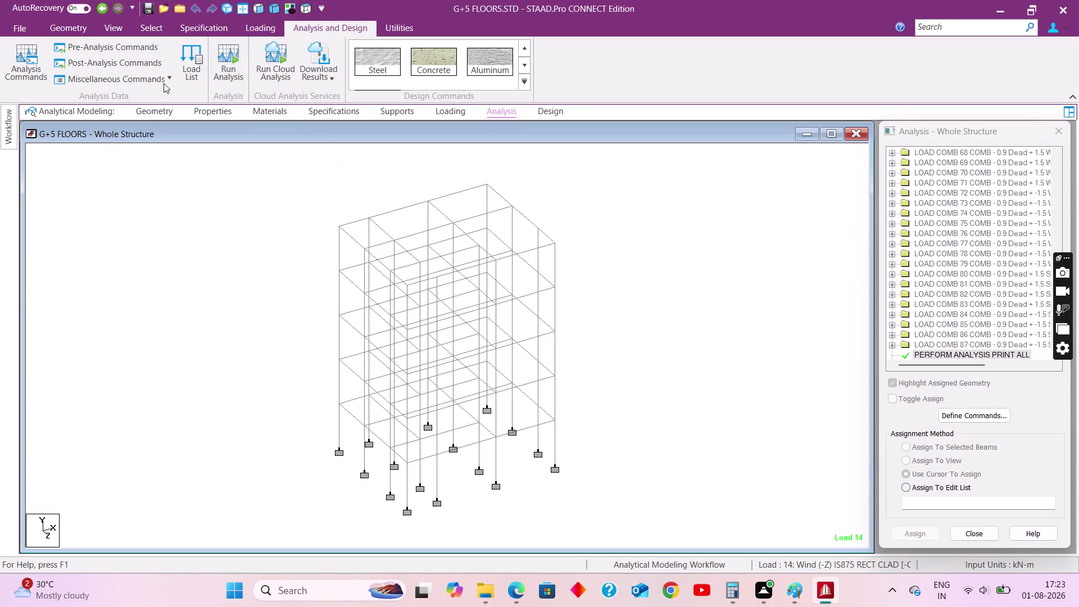
Switch to Post Processing, accept the results load cases, and show support reactions.
click(12, 133)
click(77, 272)
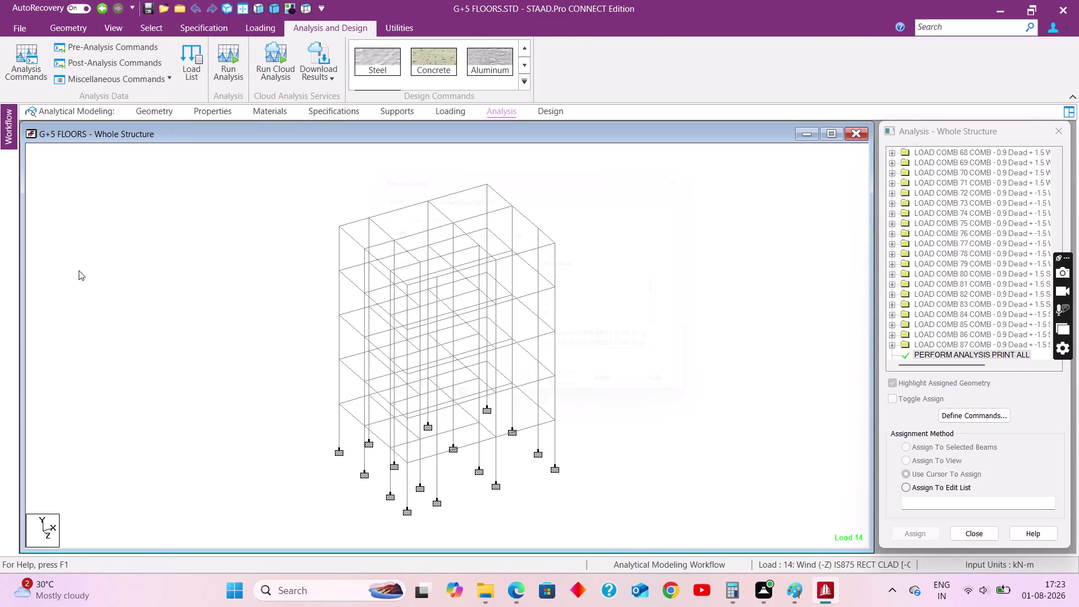
click(619, 400)
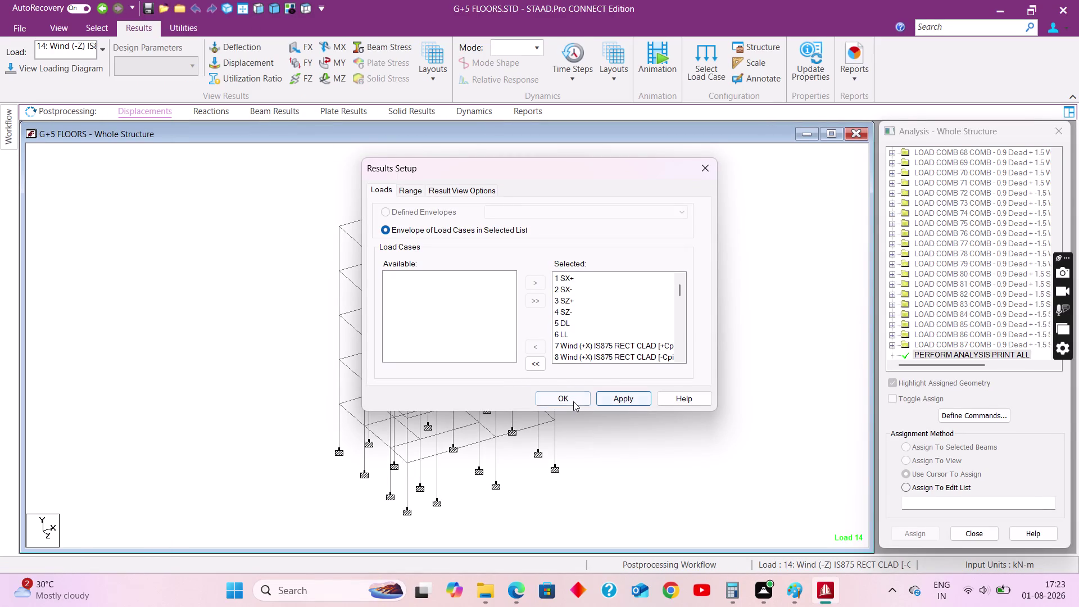
click(571, 401)
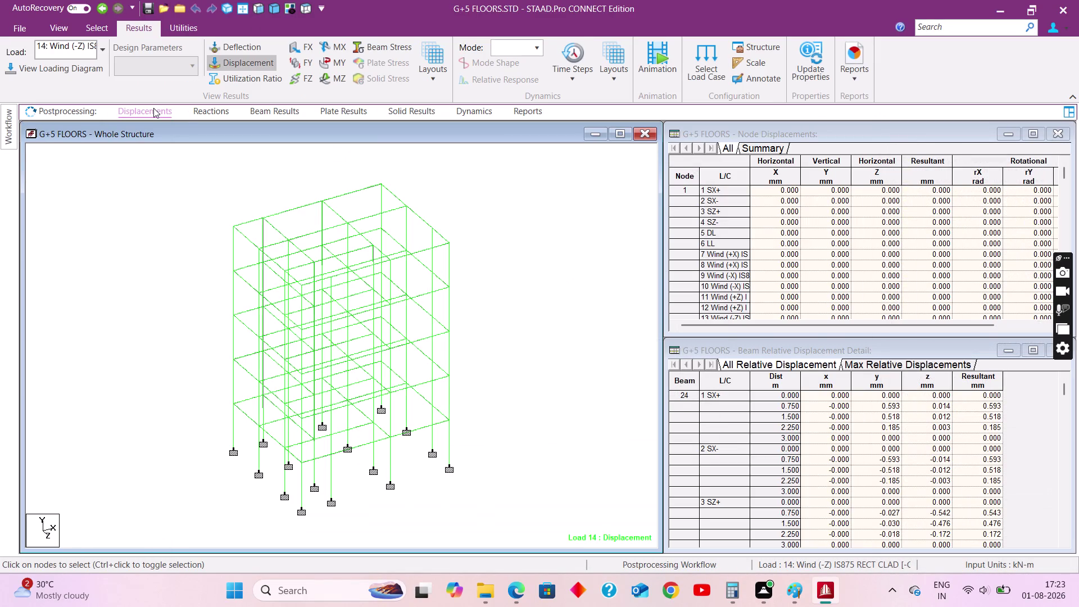
click(154, 108)
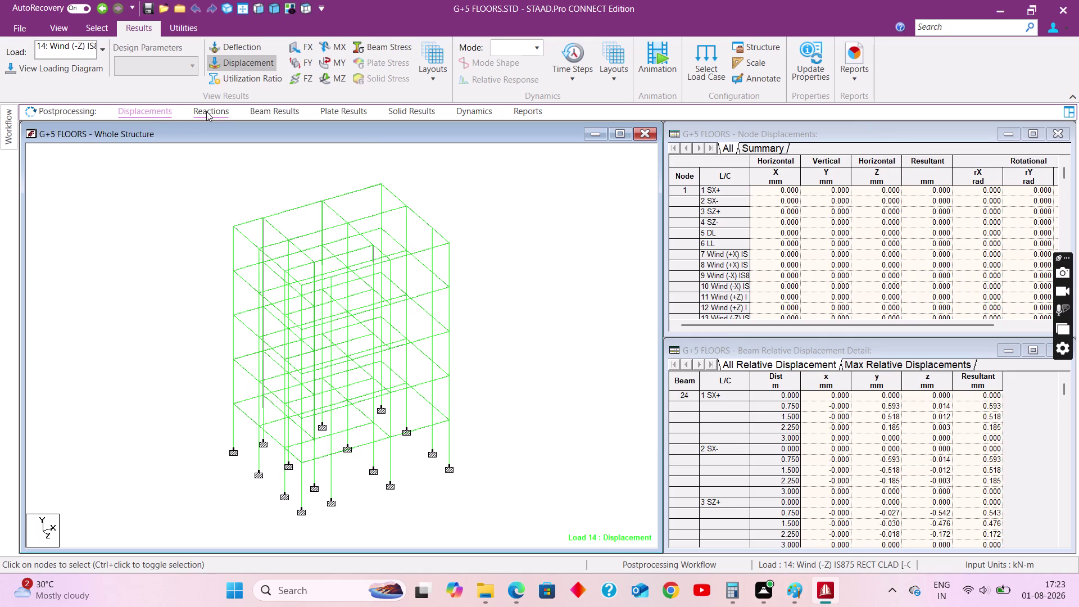
click(206, 112)
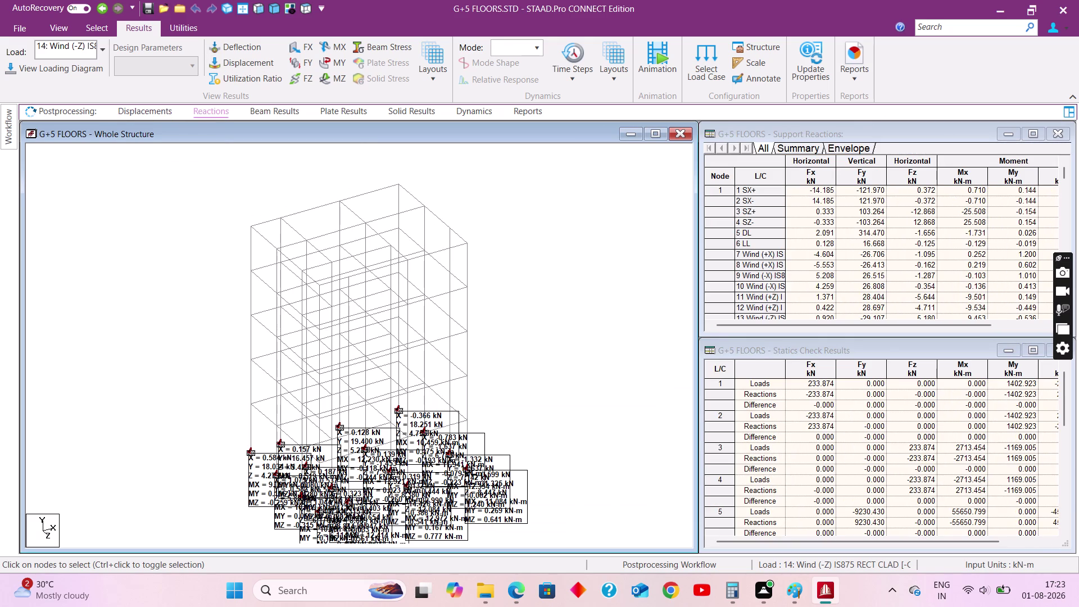
Scroll the Support Reactions table, then switch to the Beam Results page.
scroll(down, 3)
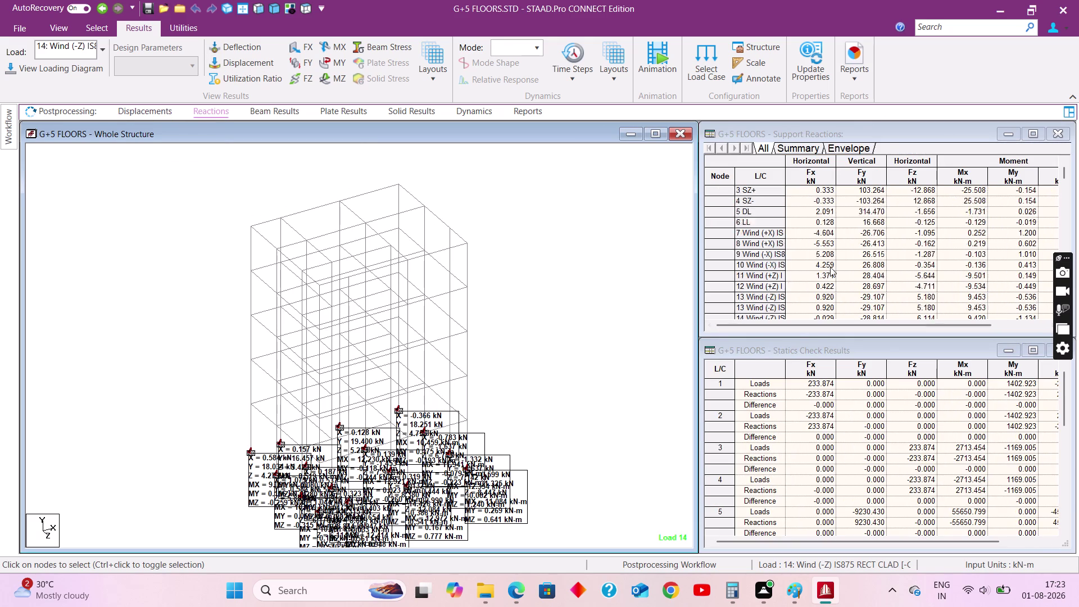
scroll(down, 3)
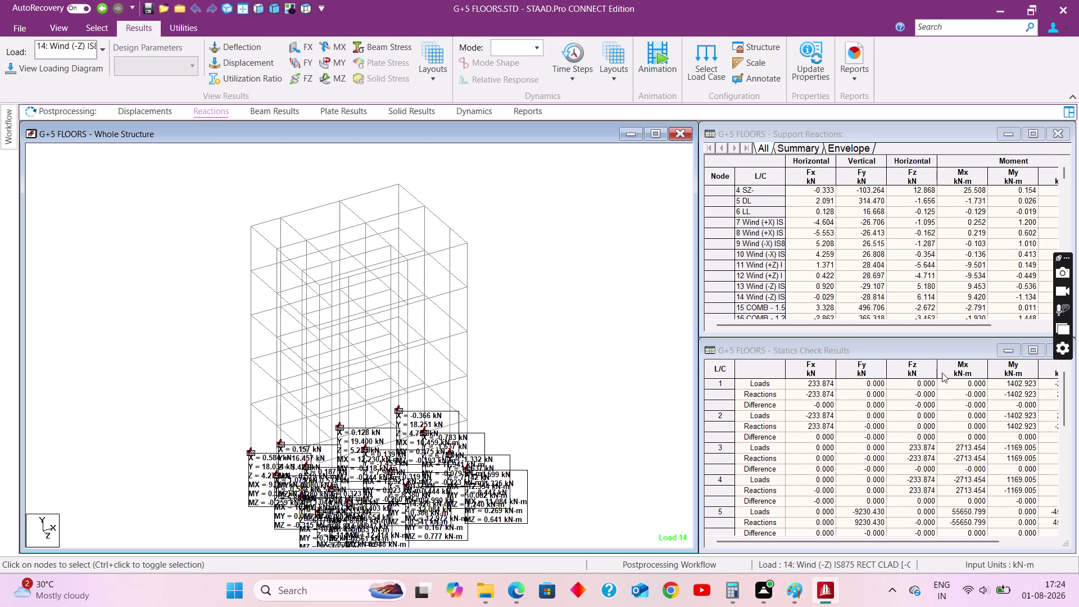
drag(963, 539, 1032, 543)
click(272, 116)
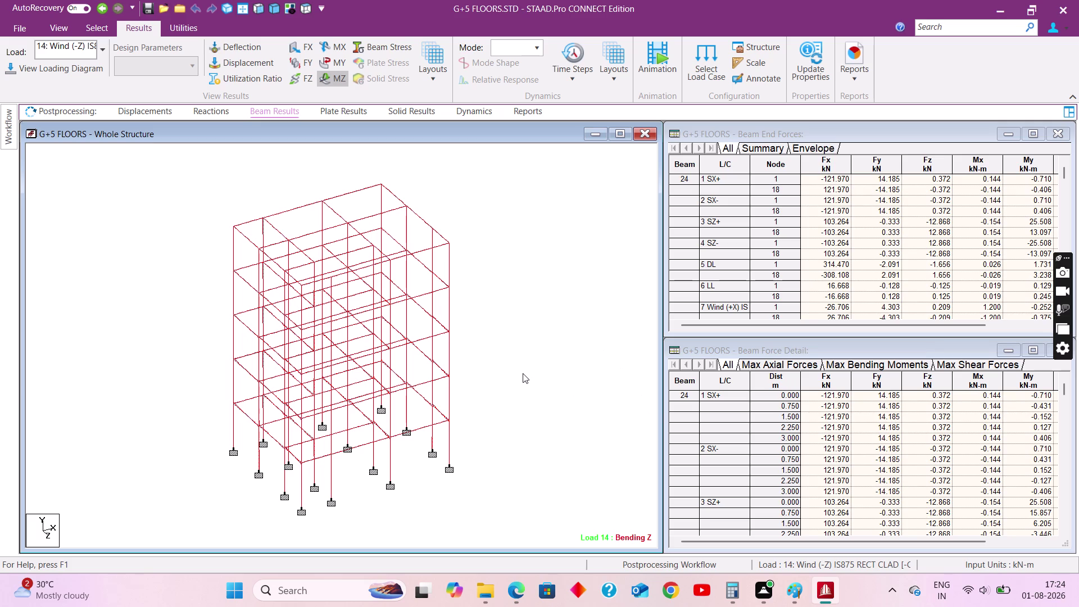
Review maximum bending, shear and axial force tables, then open beam 197's details.
click(782, 367)
click(861, 364)
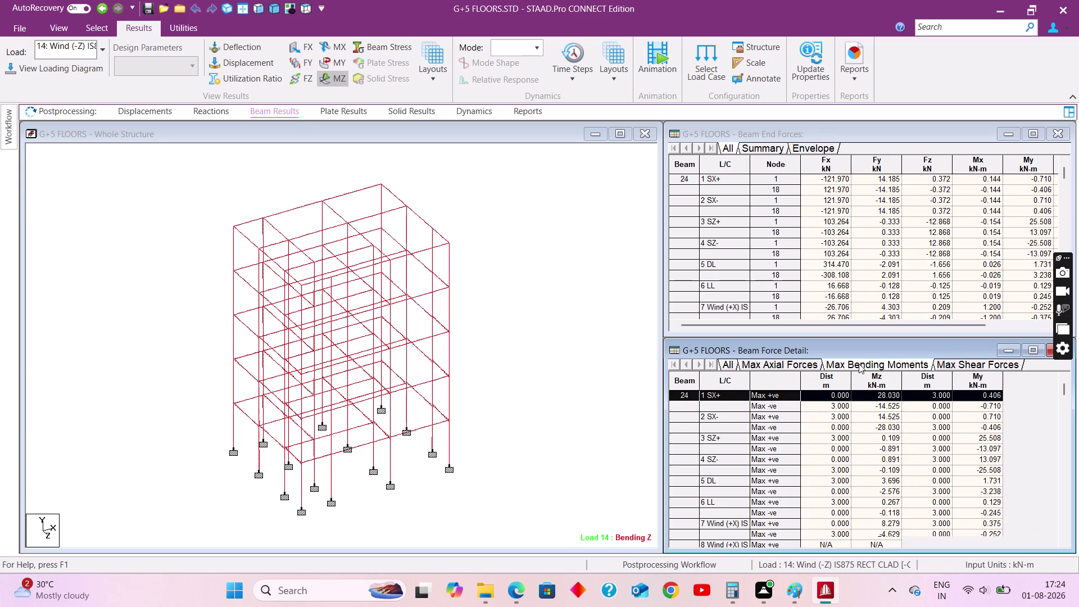
click(966, 362)
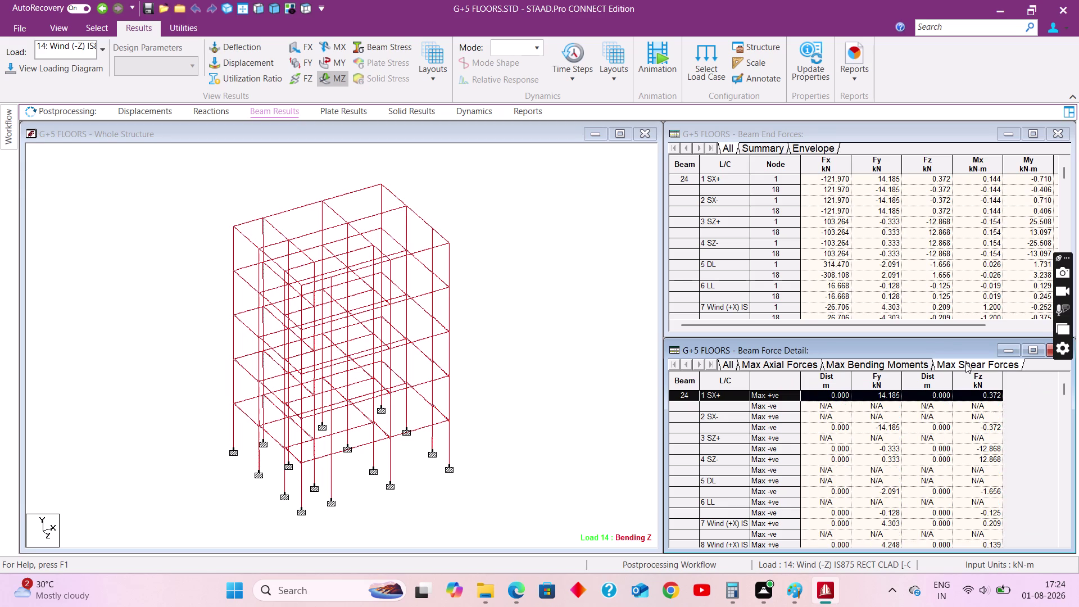
click(871, 368)
click(807, 363)
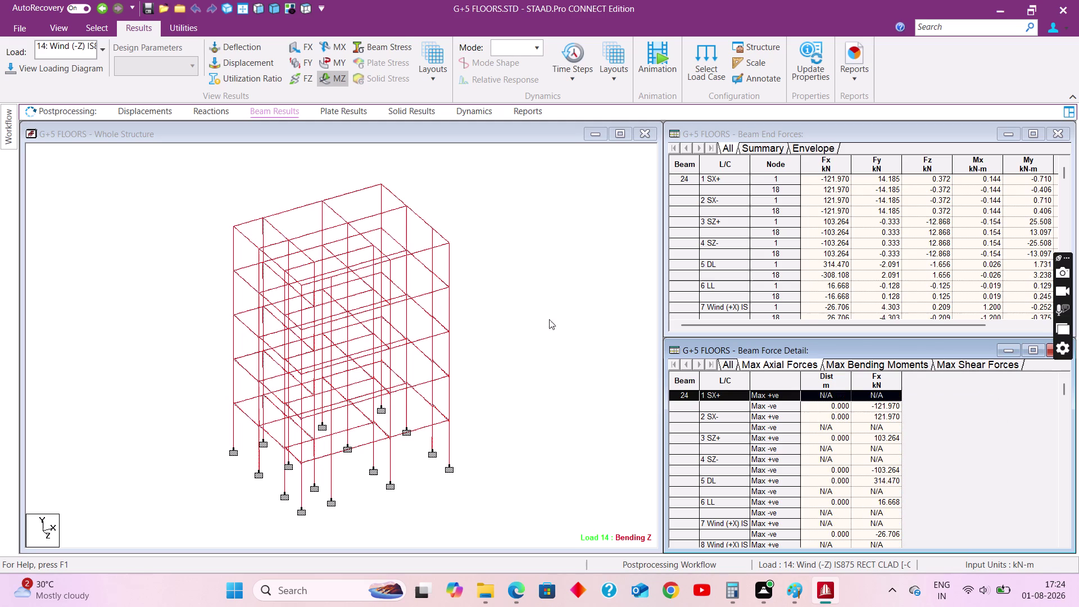
click(434, 178)
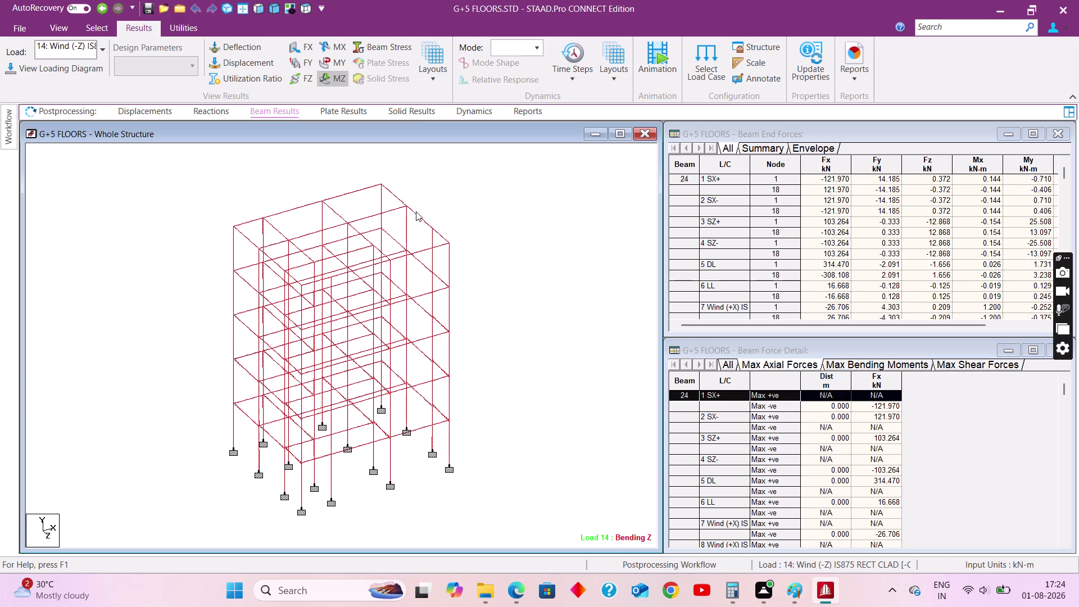
double_click(415, 214)
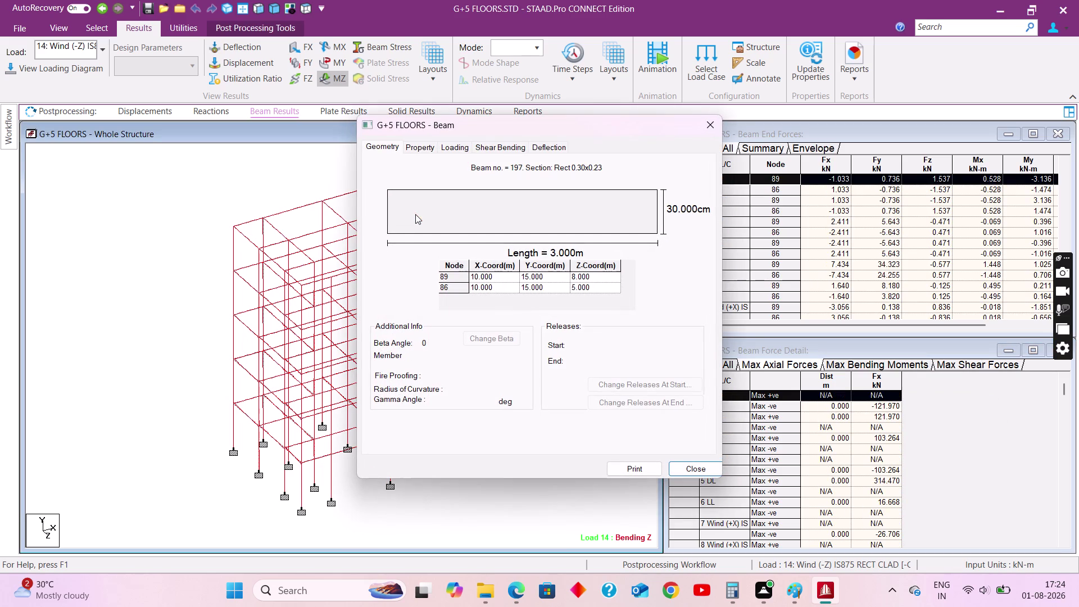
Check beam 197's properties, loads, and bending for 5 DL, 6 LL and 8 Wind (+X).
click(422, 150)
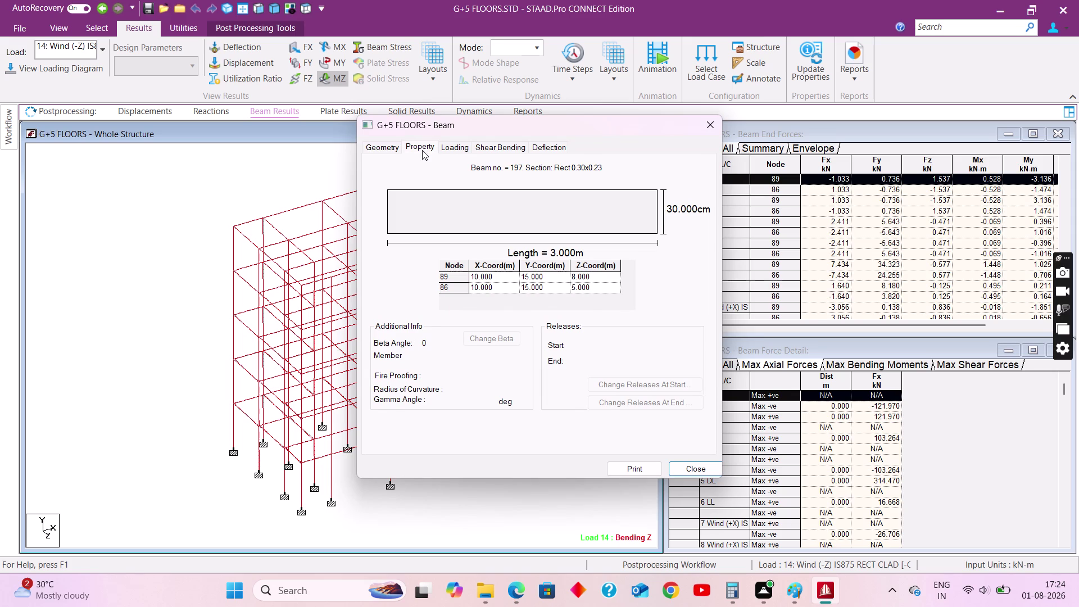
click(453, 145)
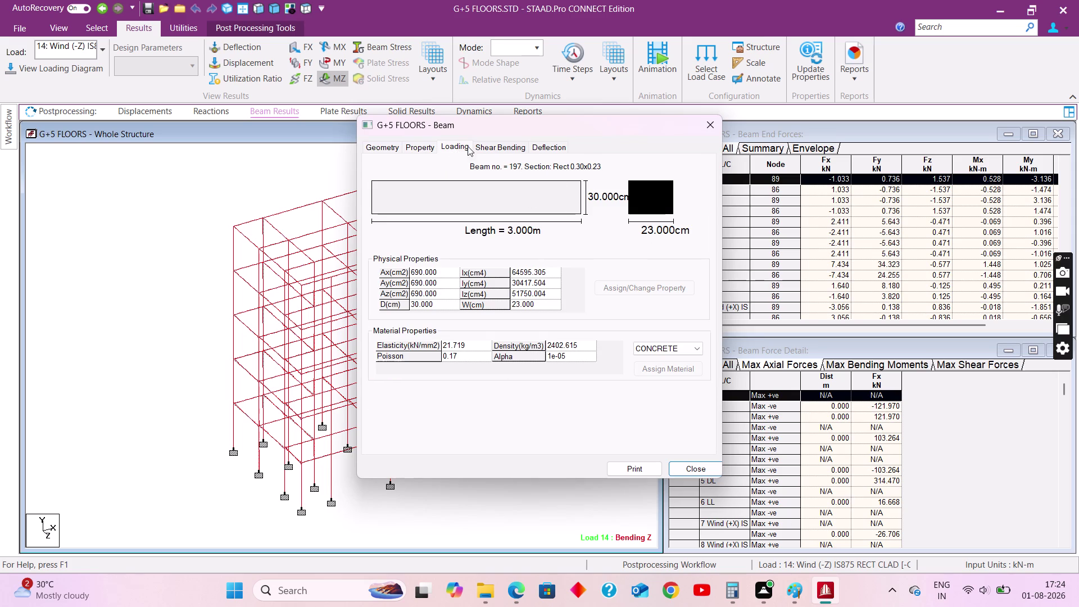
click(514, 151)
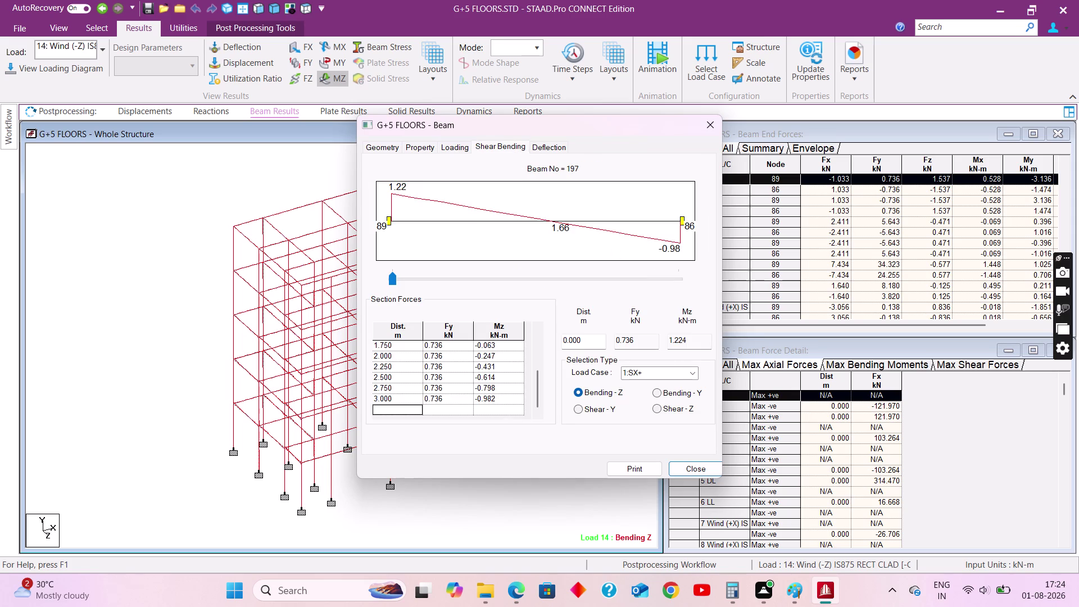
click(652, 371)
click(692, 376)
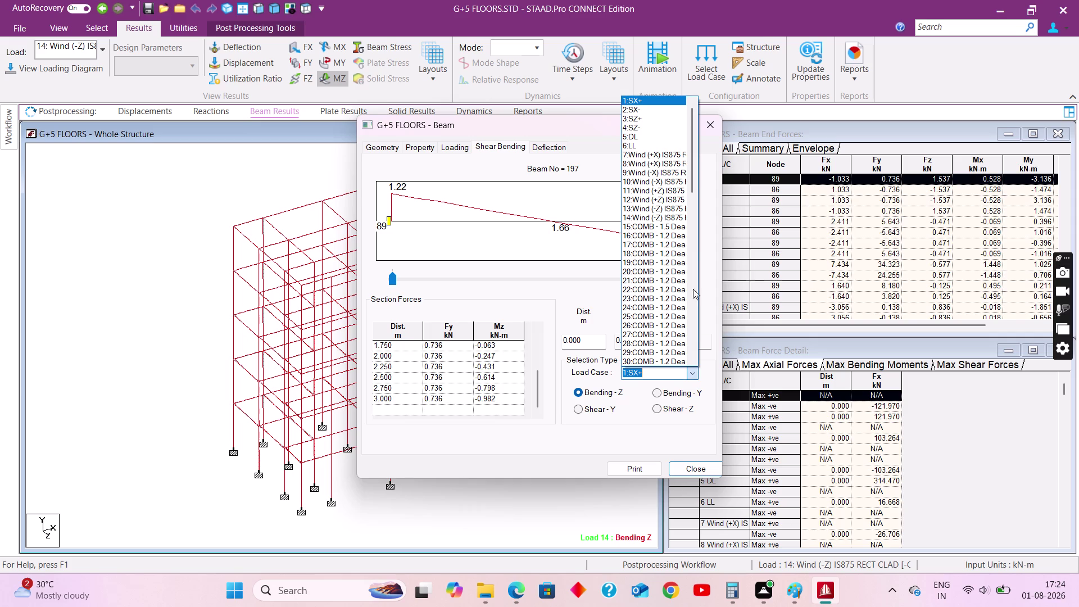
click(626, 134)
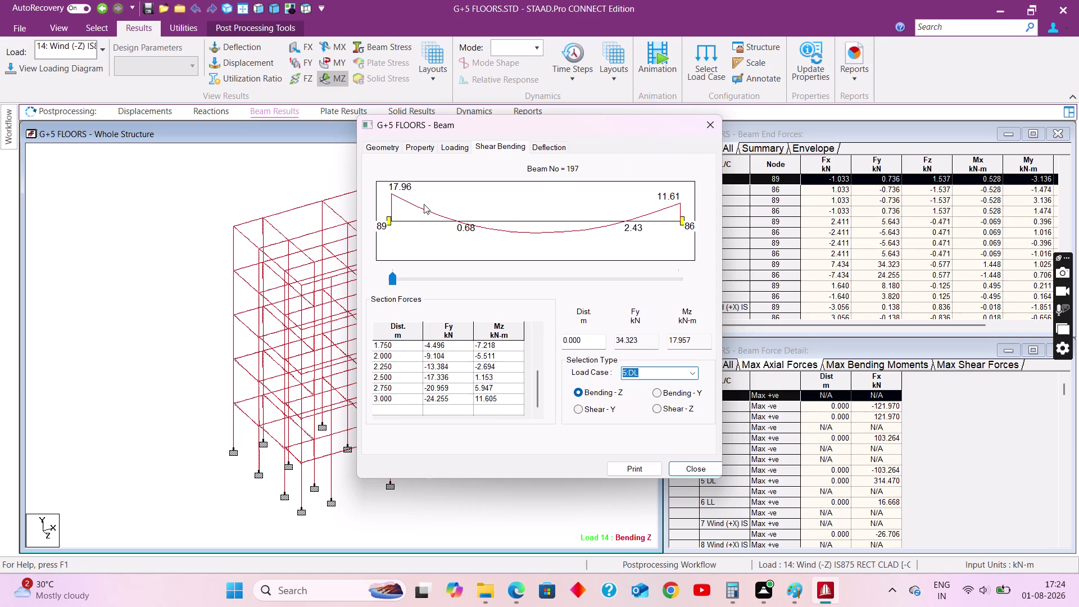
click(691, 369)
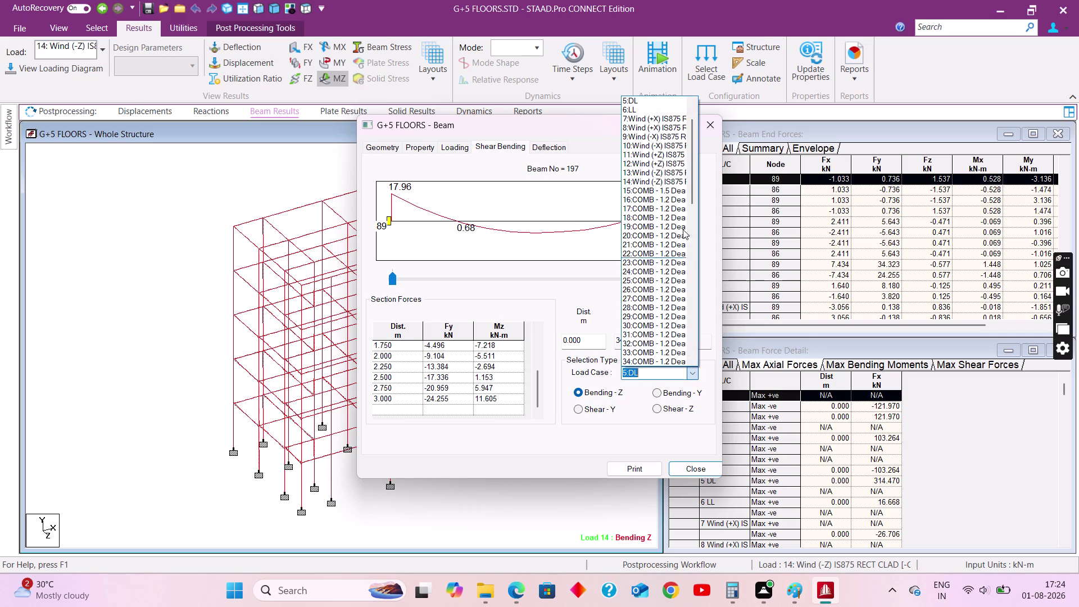
click(642, 113)
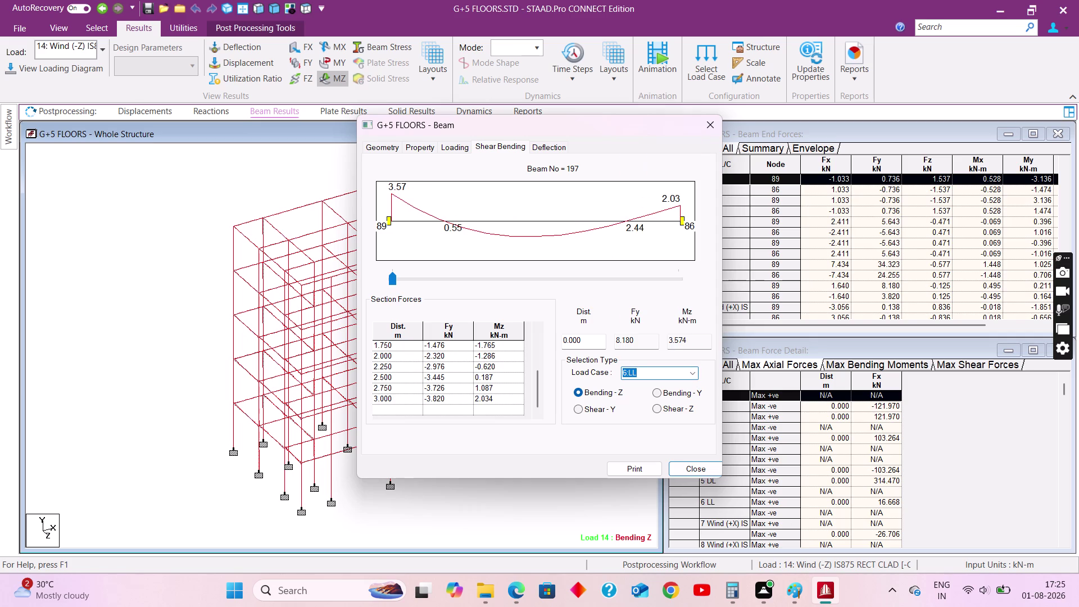
click(696, 373)
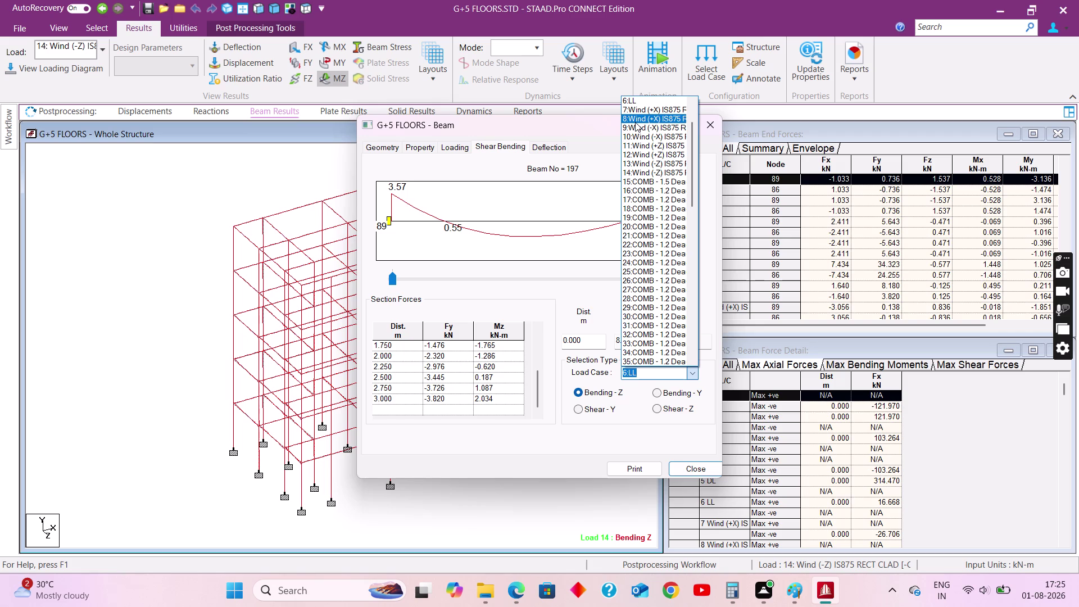
click(635, 122)
View beam 197's deflection under 5 DL, recheck its other tabs, and close the details.
click(540, 145)
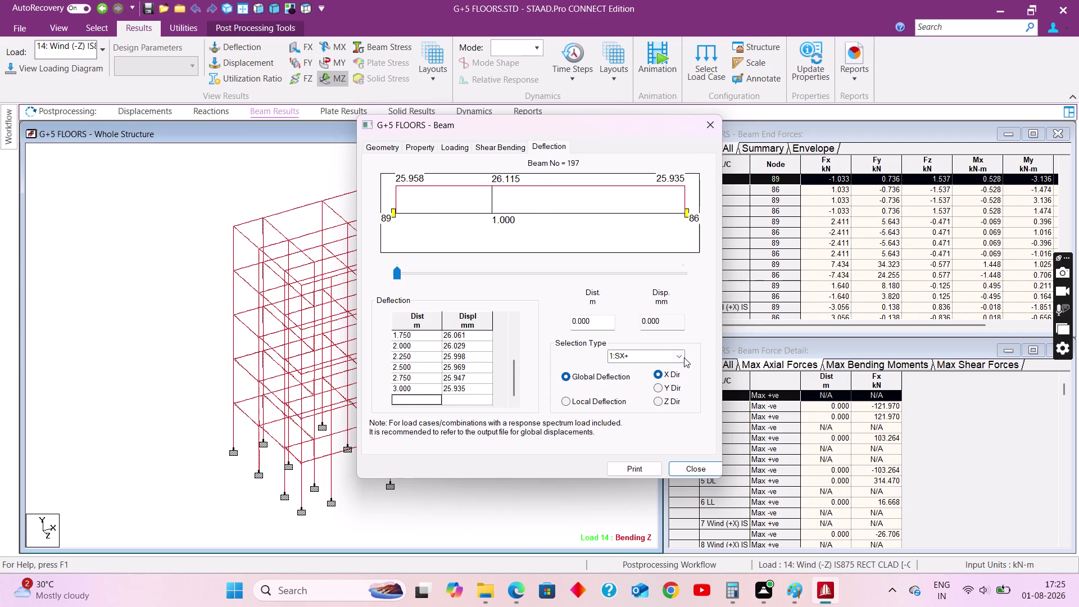
click(683, 357)
click(640, 116)
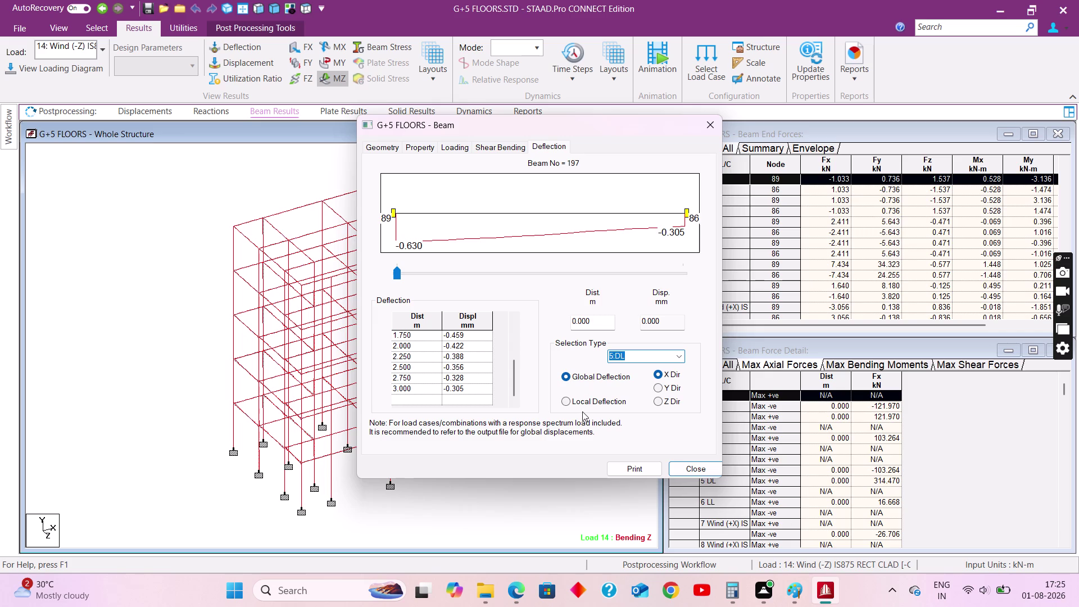
click(498, 149)
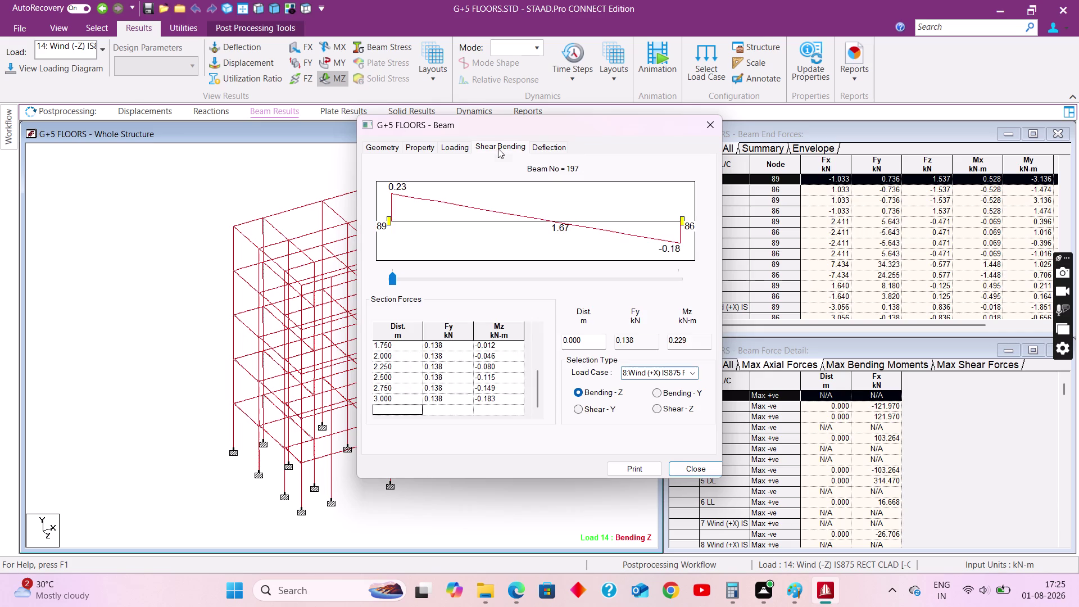
click(454, 149)
click(412, 148)
click(380, 150)
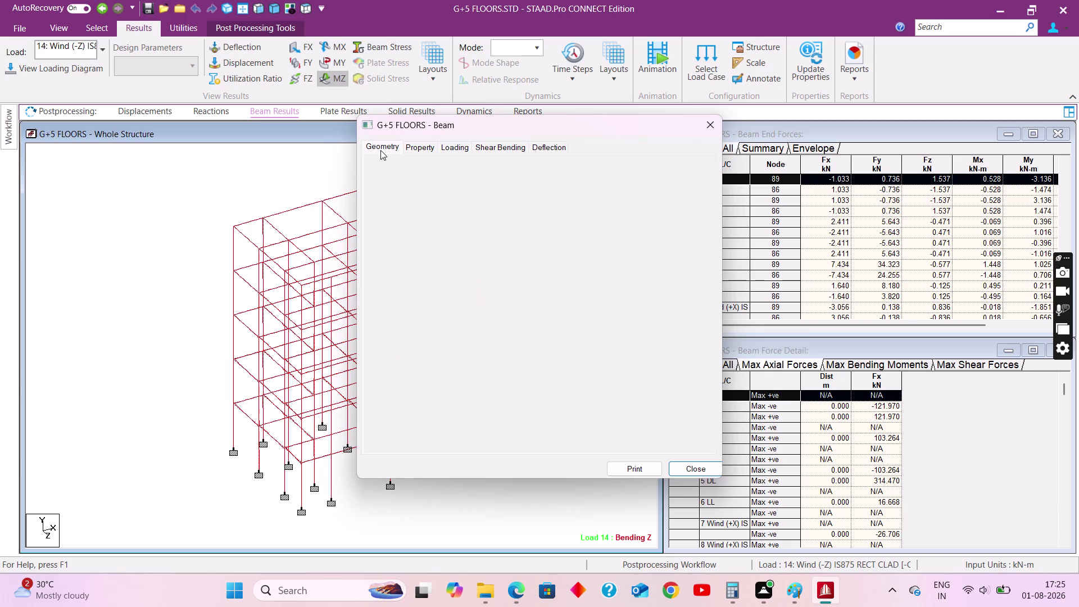
click(422, 151)
click(462, 152)
click(487, 150)
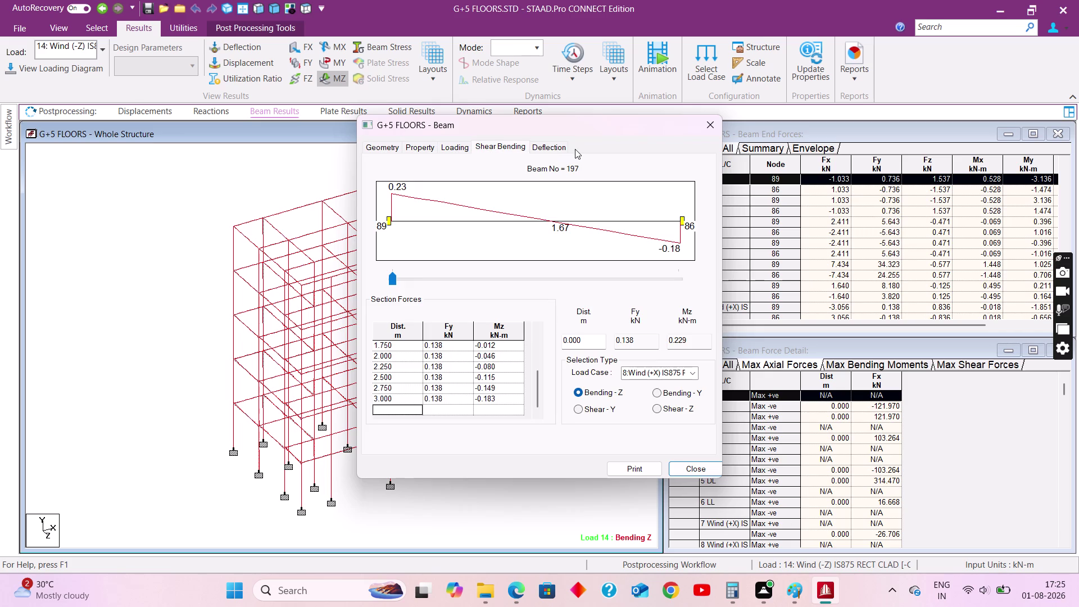
click(699, 126)
double_click(448, 270)
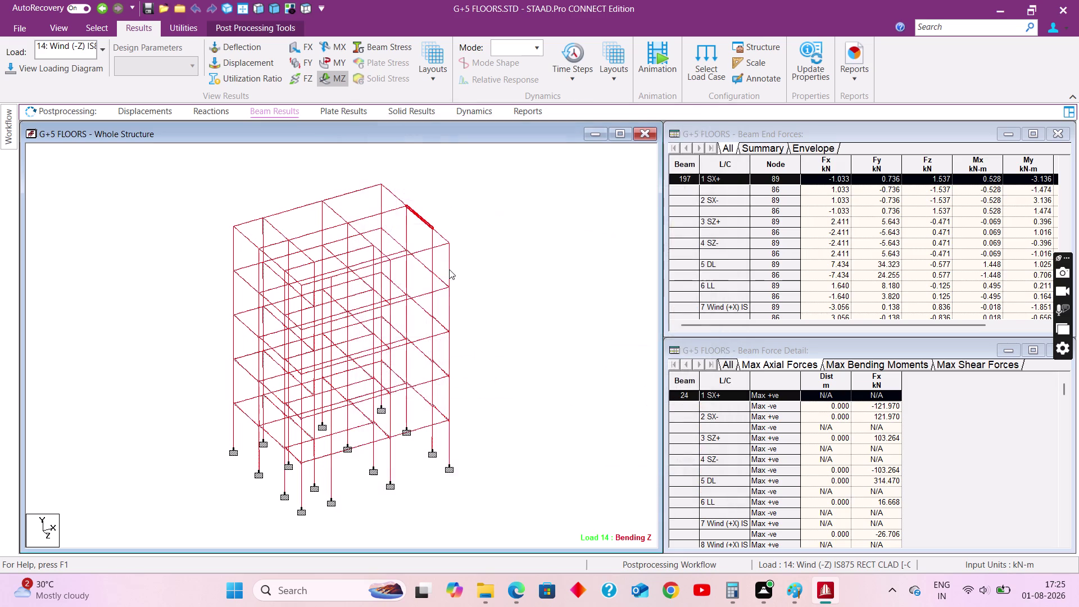
Review member 179's bending and deflection results, close its details, and bring up the workflows.
click(451, 147)
click(496, 150)
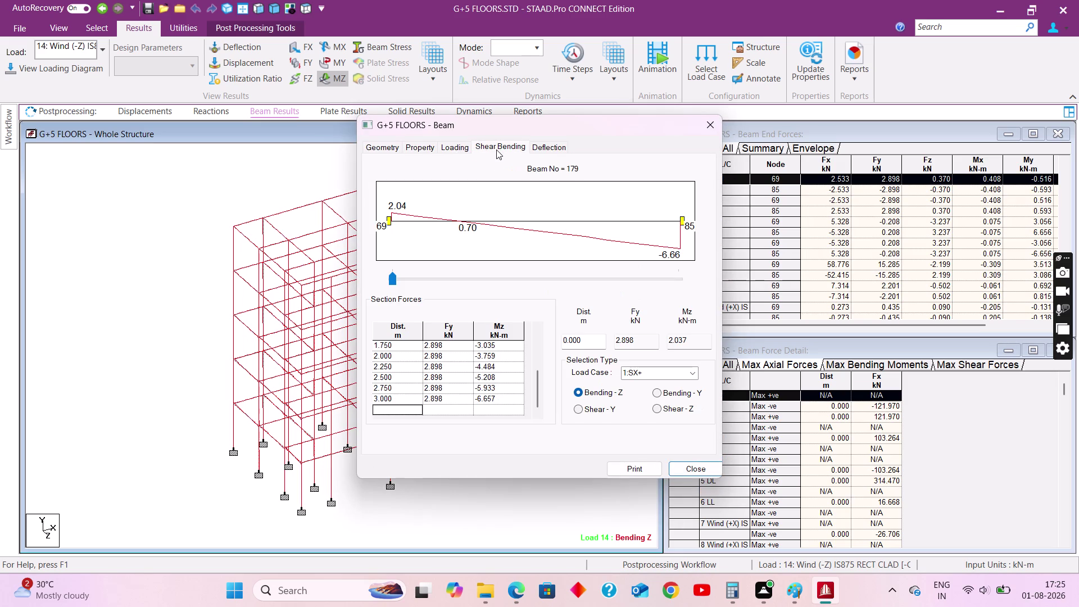
click(547, 148)
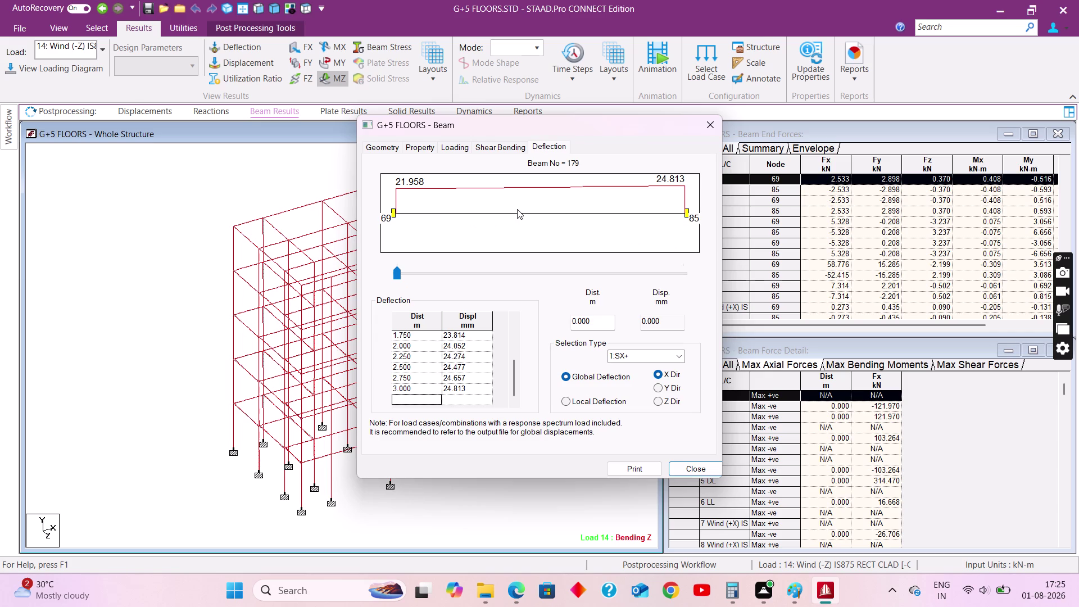
click(706, 129)
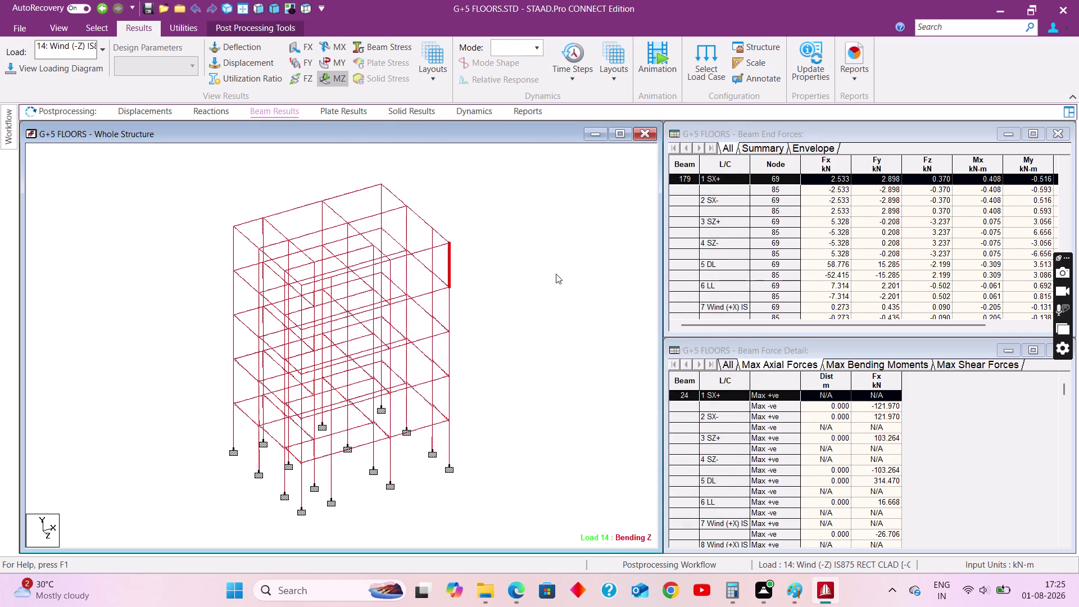
click(556, 273)
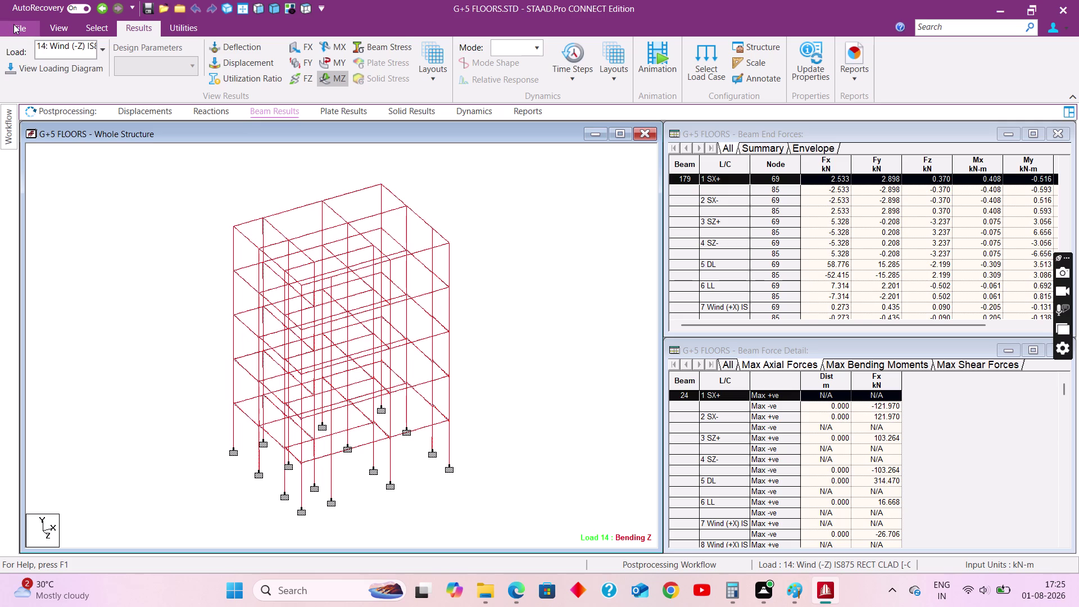
click(8, 130)
On the Analysis and Design page, set concrete design to the IS456 code.
click(50, 141)
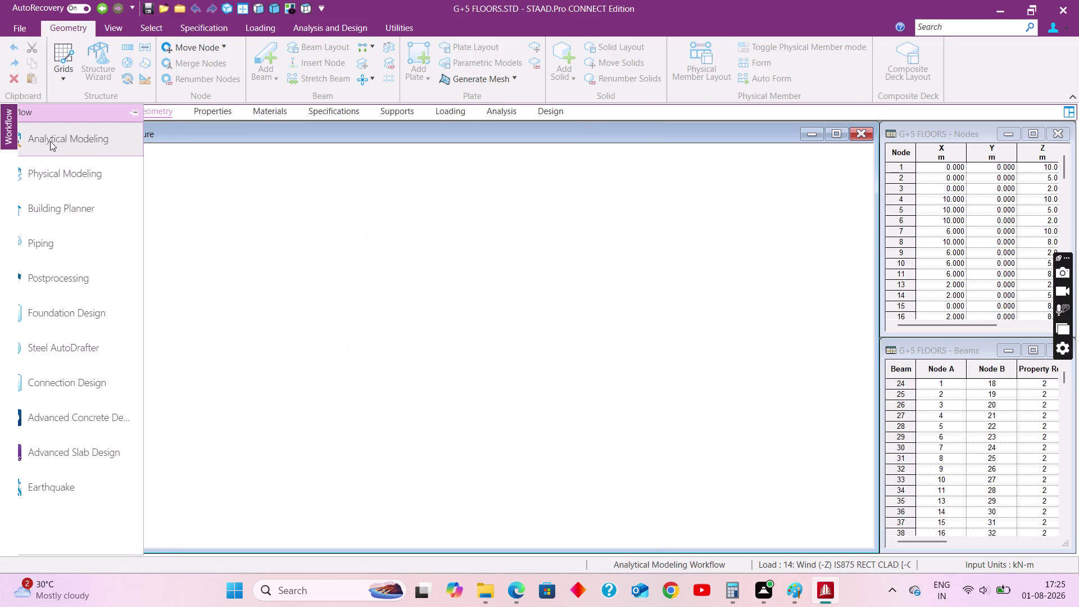
click(536, 110)
click(550, 112)
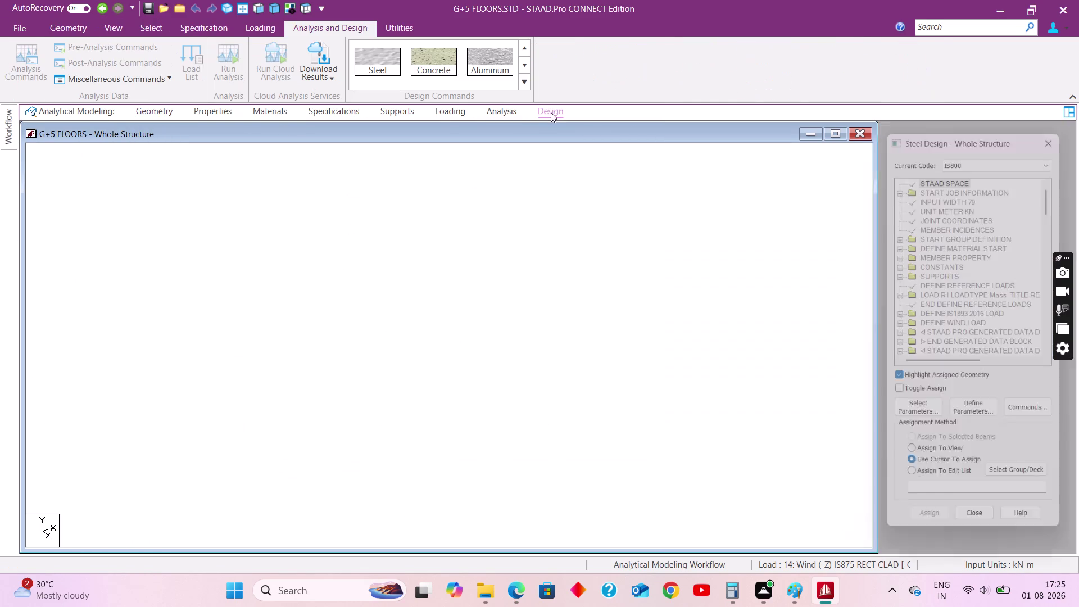
click(440, 67)
click(1014, 154)
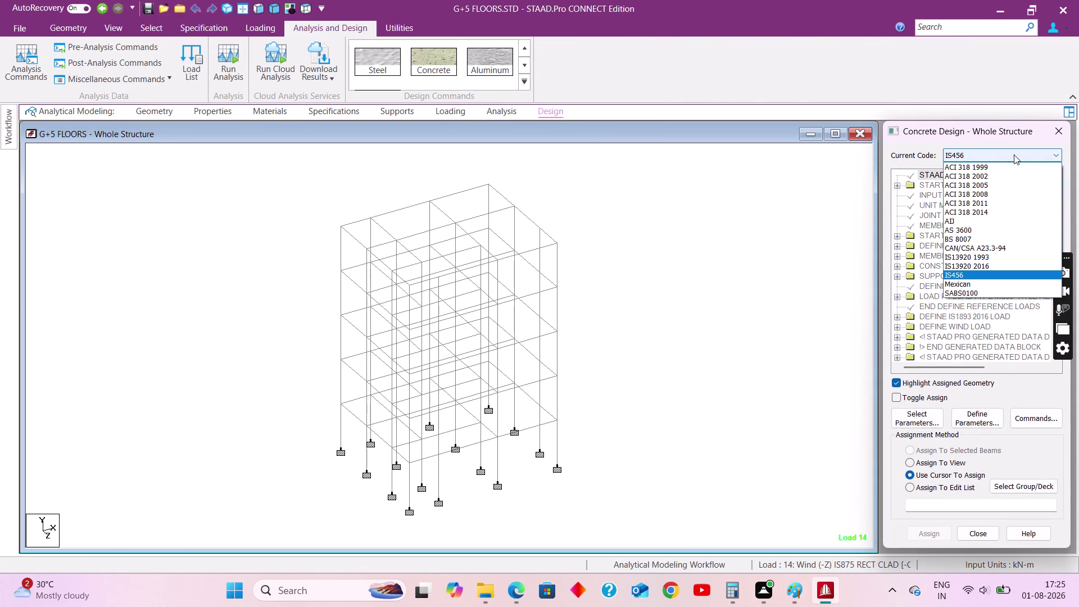
click(974, 273)
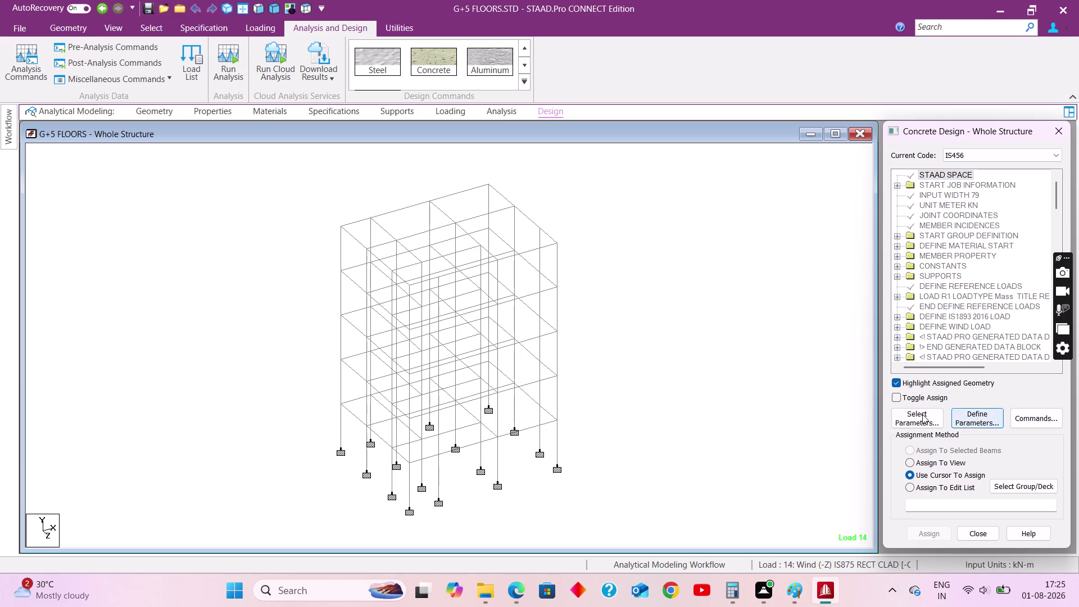
click(918, 414)
Add the Clear, Fc, Fymain and Fysec design parameters to the selection.
click(878, 367)
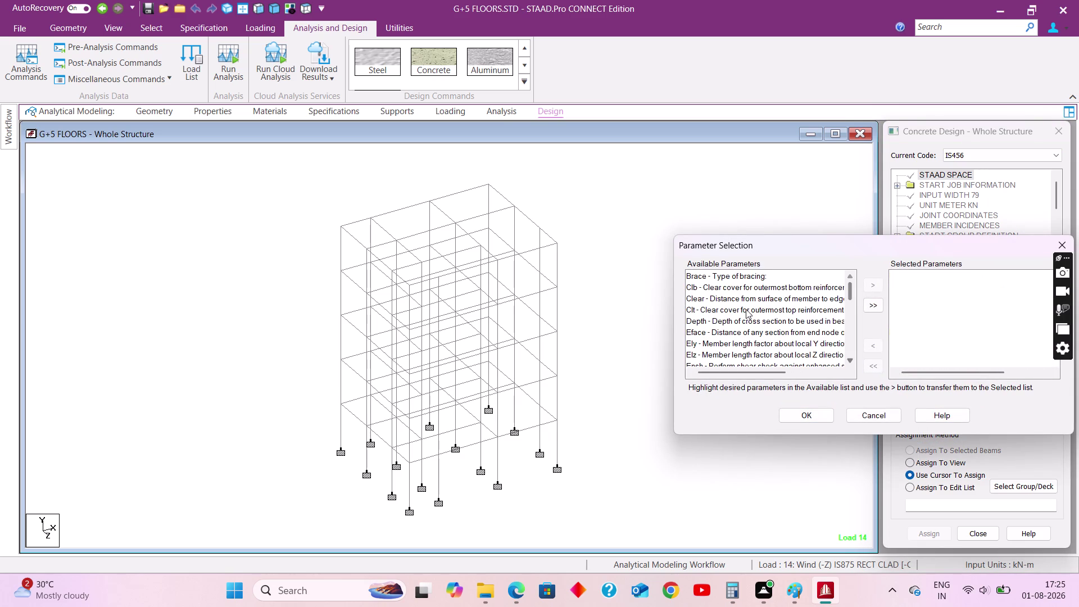
click(718, 295)
click(878, 284)
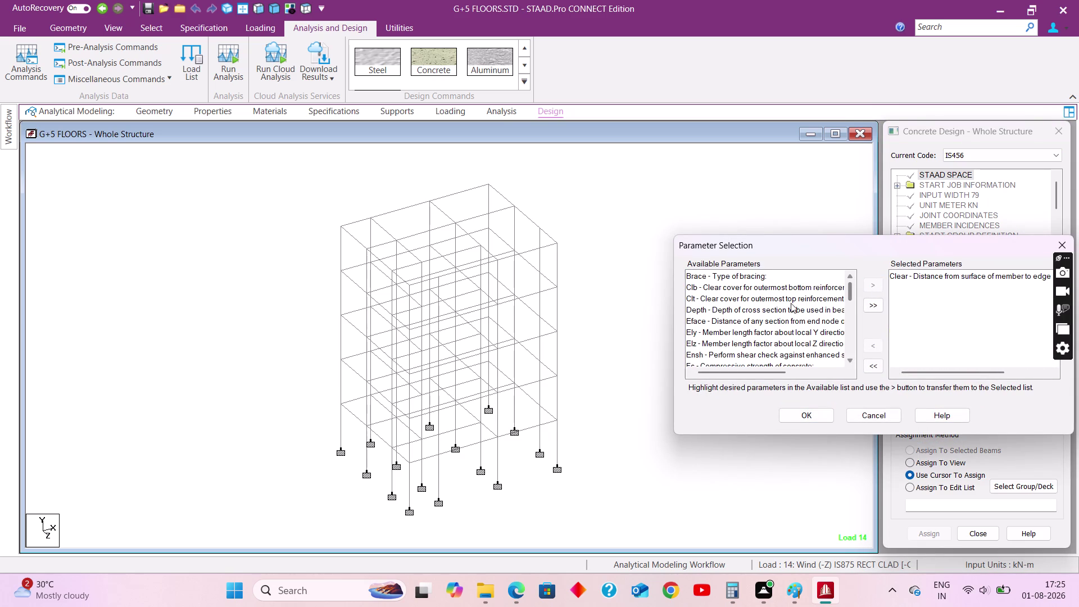
scroll(down, 3)
scroll(down, 3)
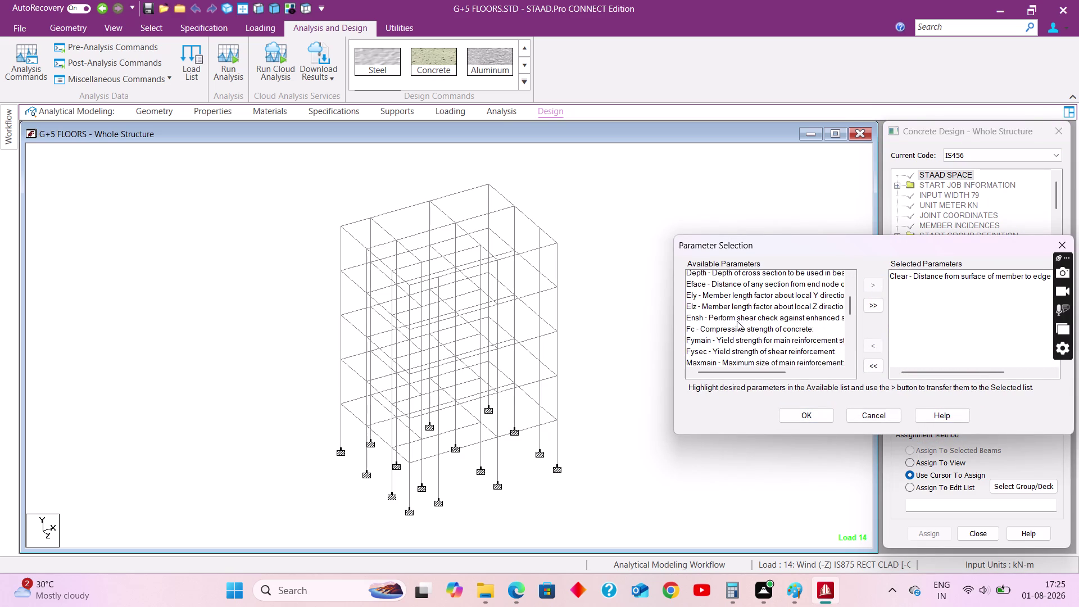
click(726, 300)
click(878, 285)
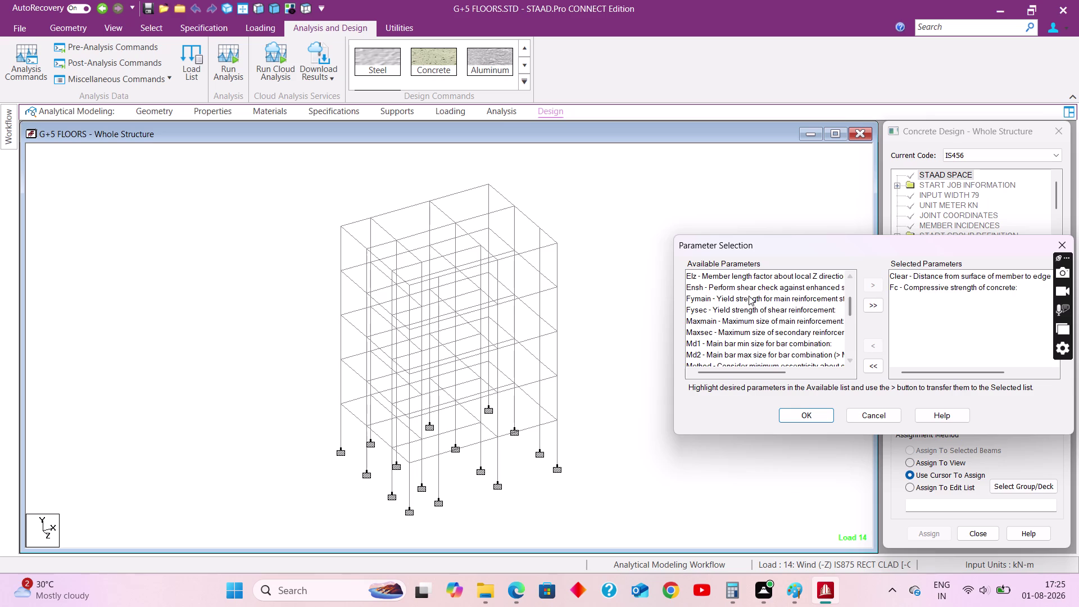
click(748, 296)
click(873, 277)
click(728, 297)
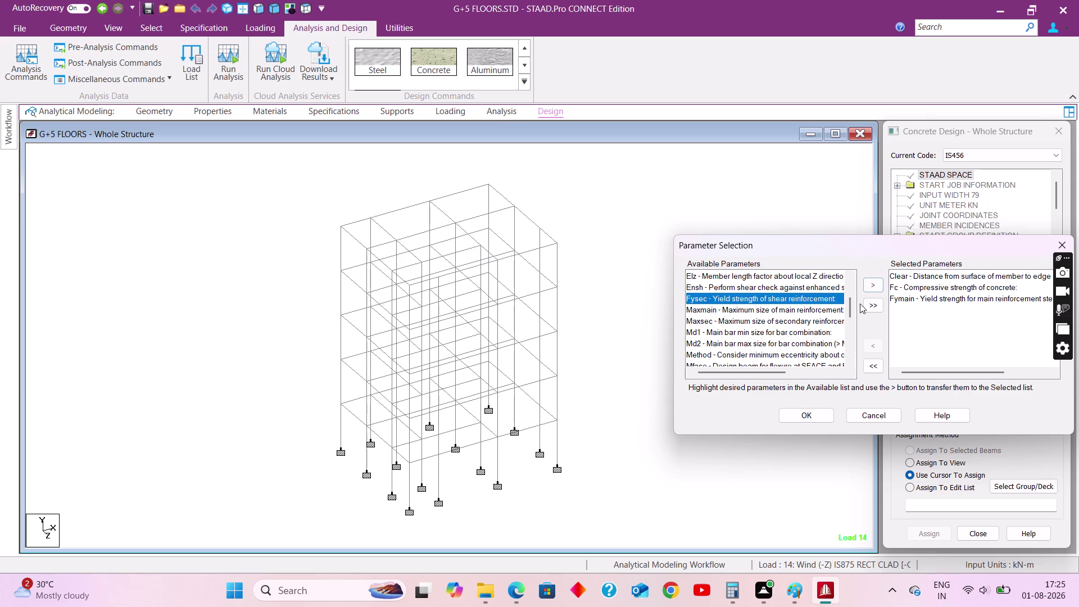
click(871, 286)
Add Maxmain, Maxsec, Minmain, Minsec, Ratio and Track, then accept the selection.
click(762, 301)
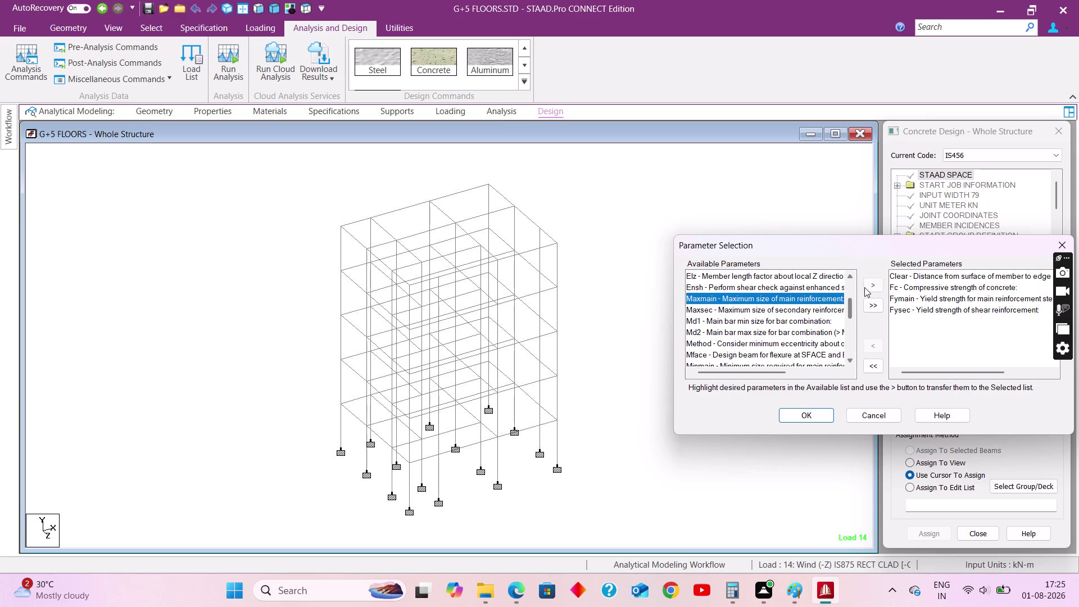
click(867, 284)
click(776, 296)
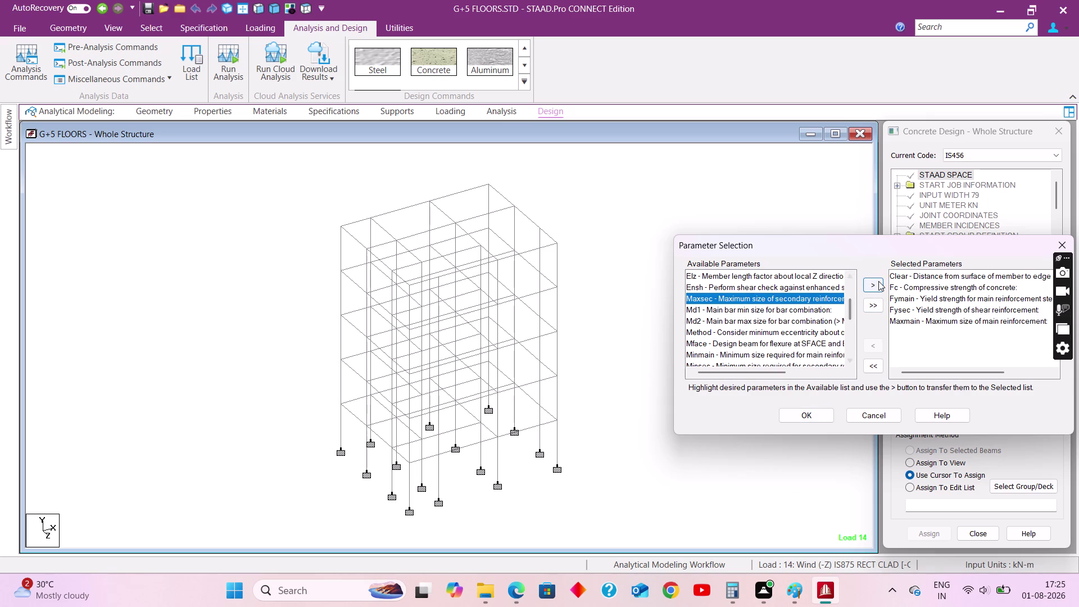
click(878, 281)
click(748, 344)
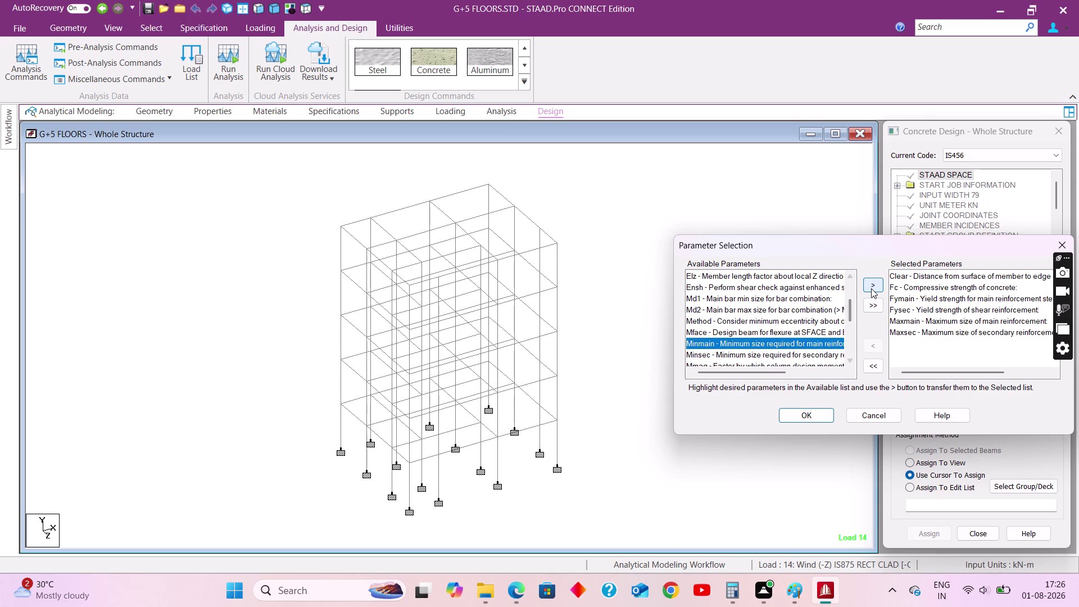
click(871, 288)
click(758, 345)
click(871, 285)
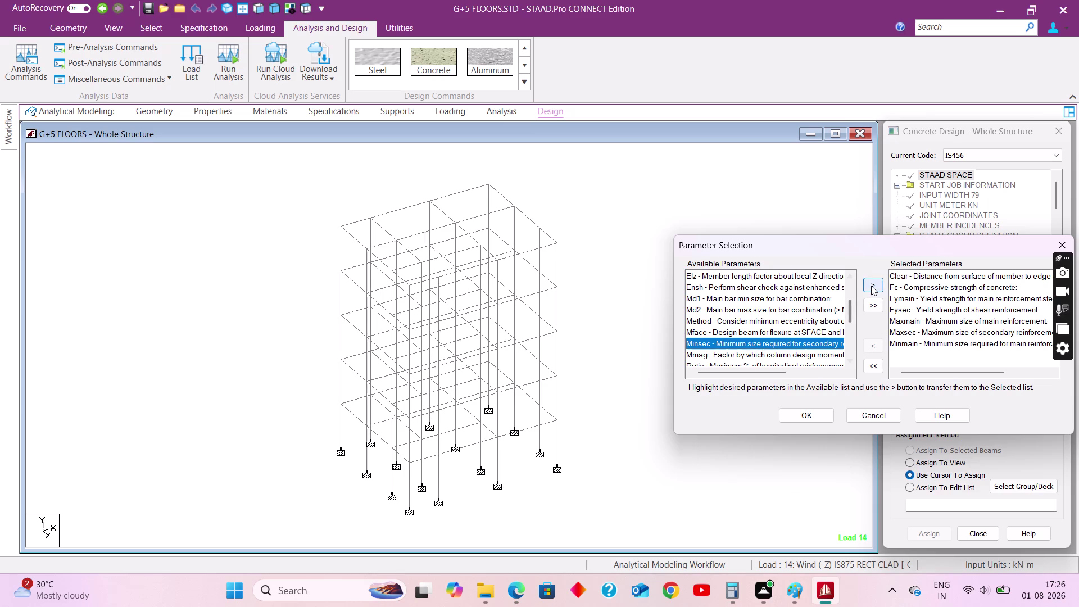
click(762, 355)
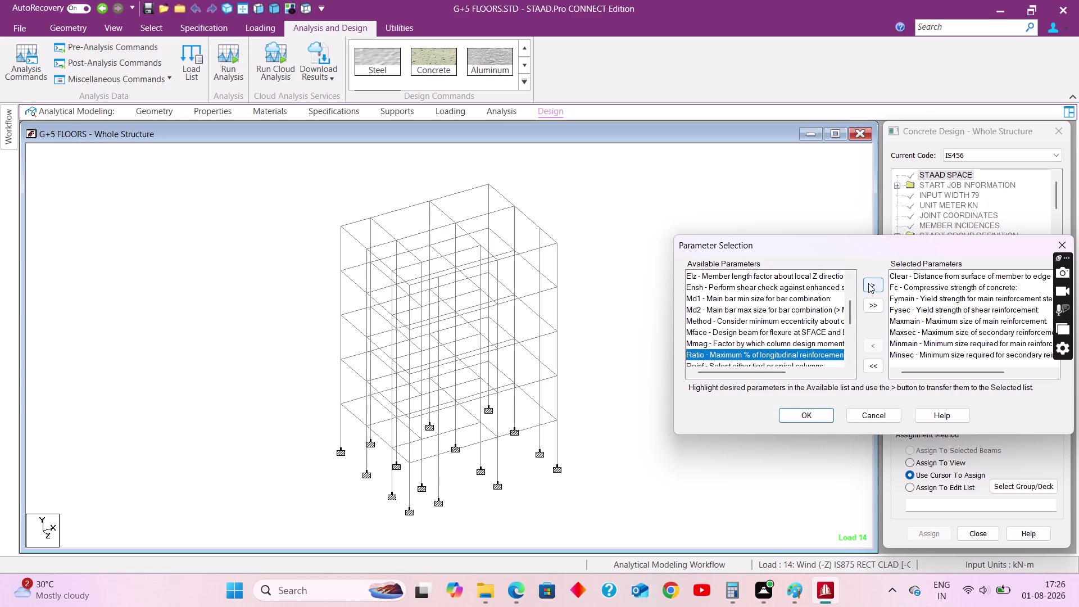
click(868, 283)
scroll(down, 3)
click(744, 352)
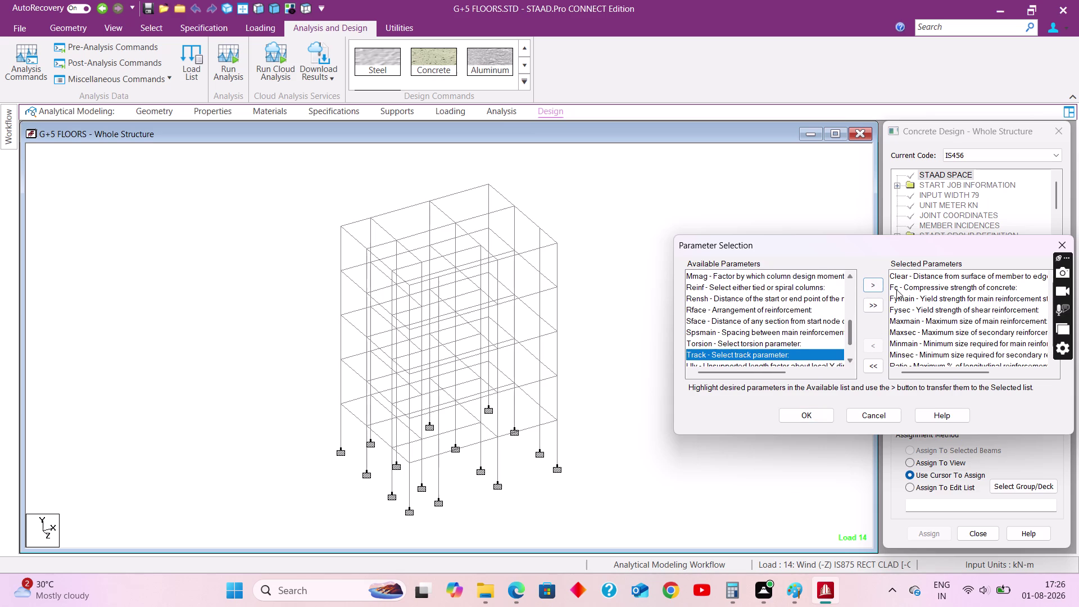
click(876, 286)
click(813, 415)
Add two CLEAR cover commands, 0.025 and 0.04.
click(971, 419)
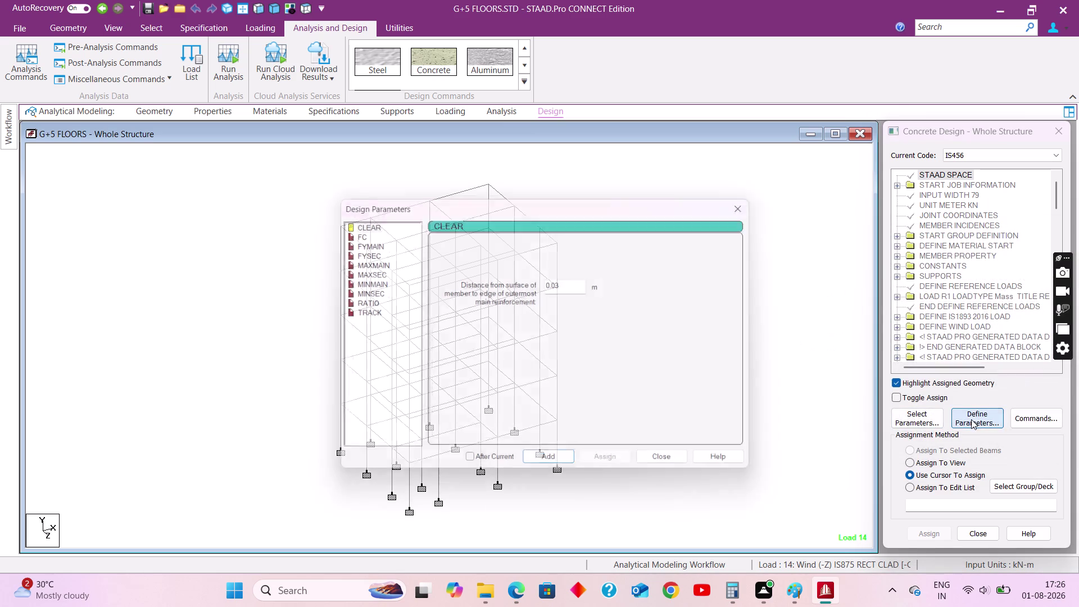
click(359, 224)
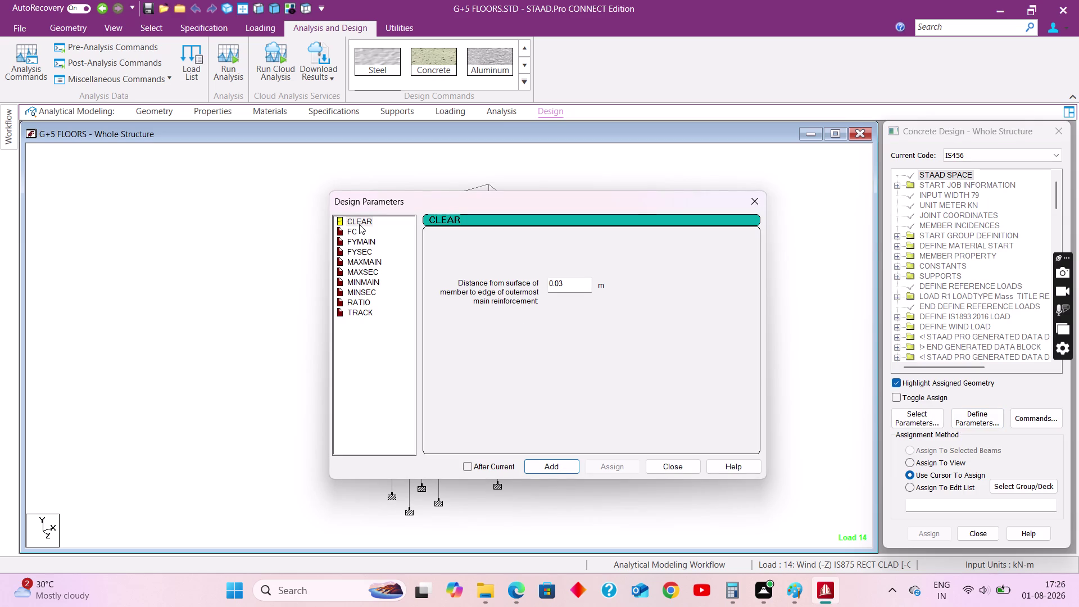
click(574, 286)
key(BackSpace)
text(25)
click(551, 472)
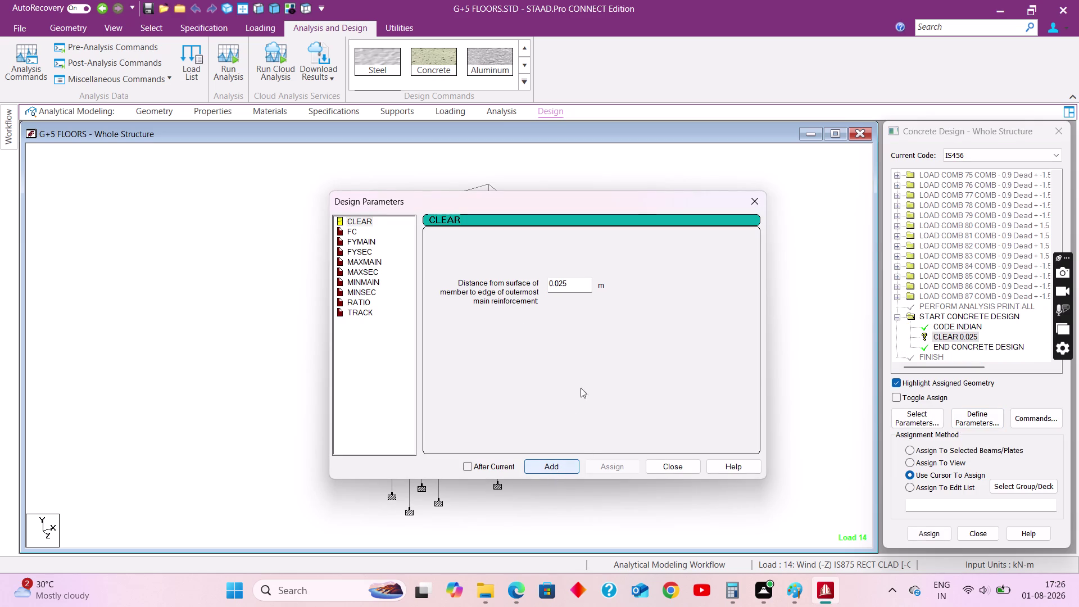
drag(577, 283, 559, 289)
key(4)
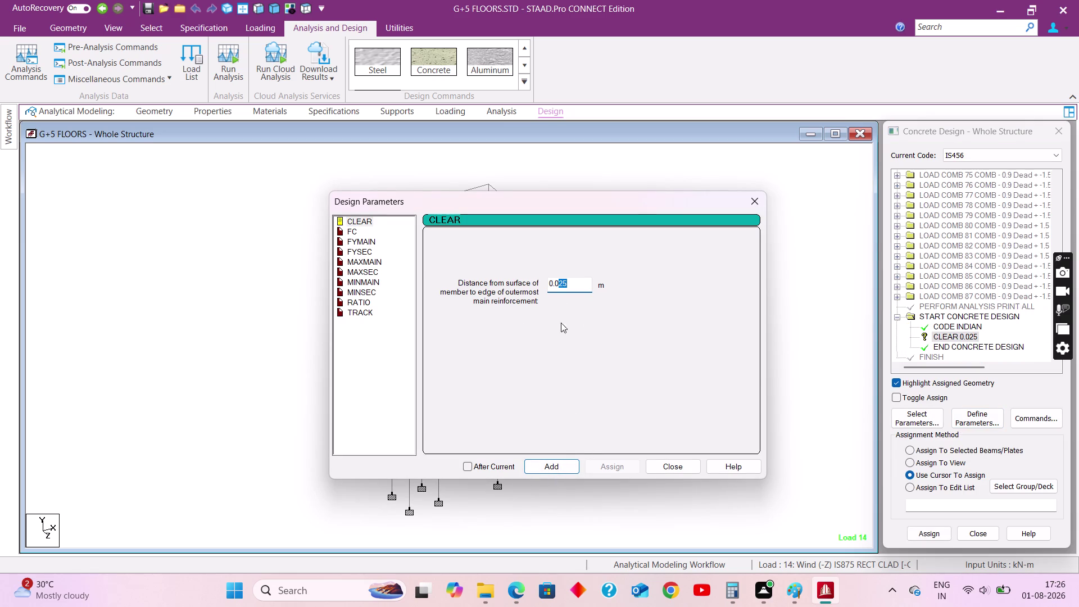
click(562, 463)
Add the FC 25000 concrete strength command.
click(352, 232)
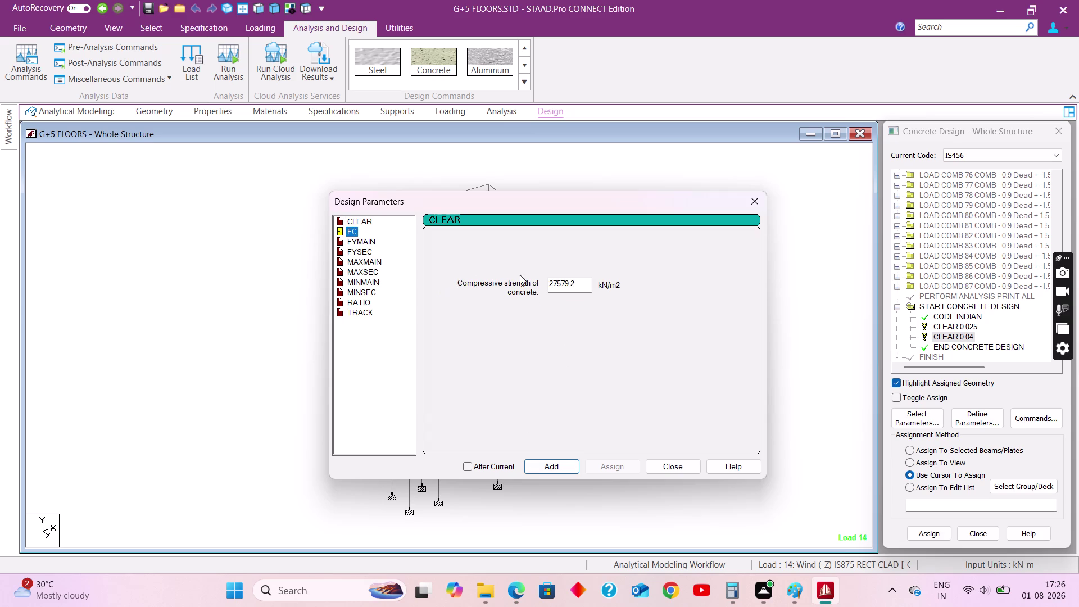
drag(578, 284, 555, 288)
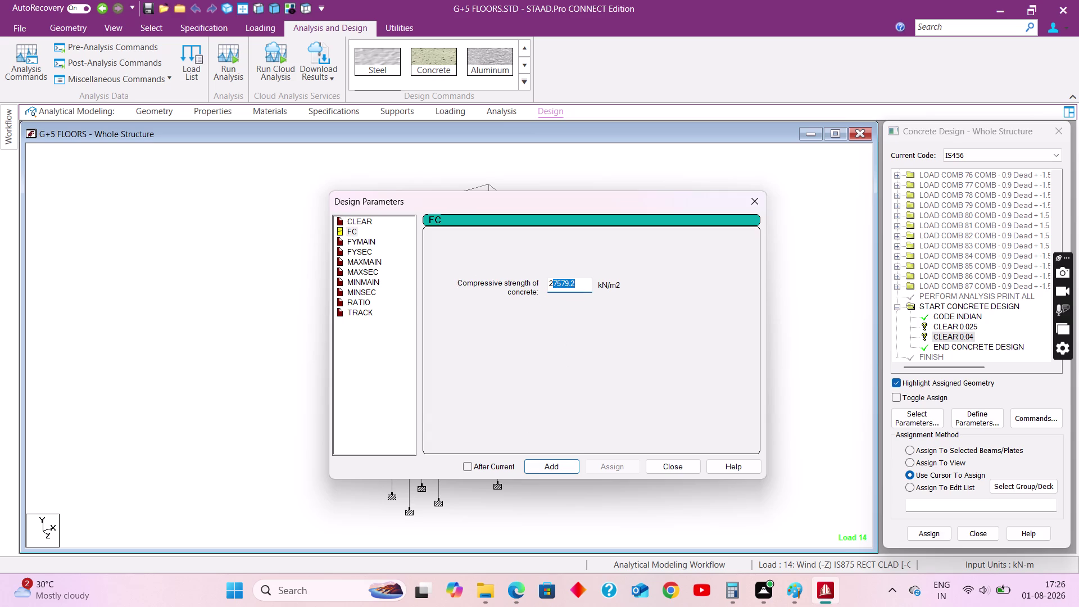
key(5)
text(000)
click(565, 469)
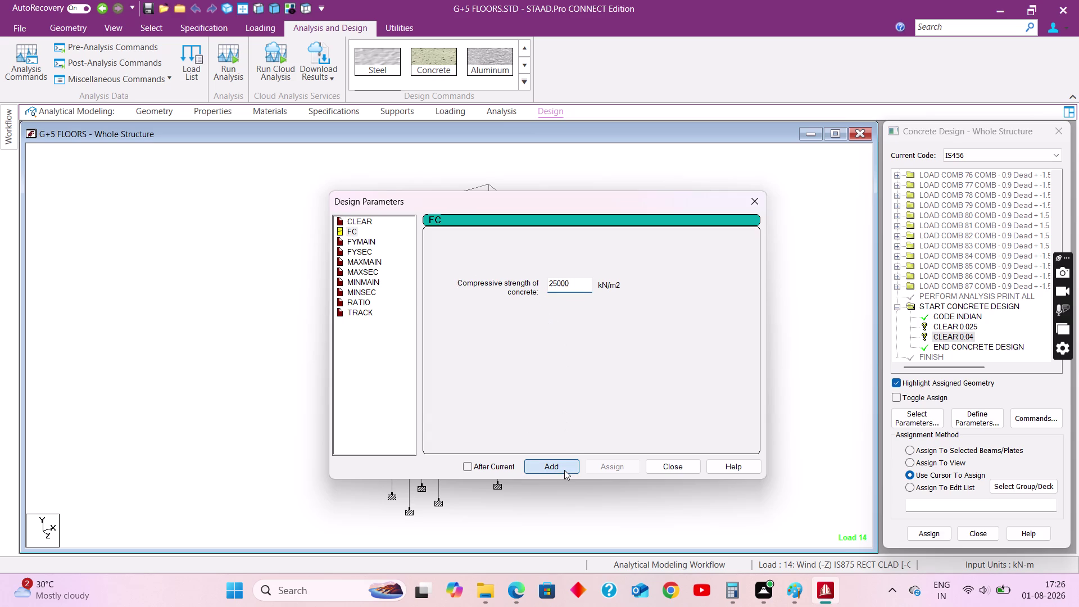
click(371, 239)
Add the FYMAIN 415000 command, close the dialog, and select that command.
drag(586, 284, 584, 284)
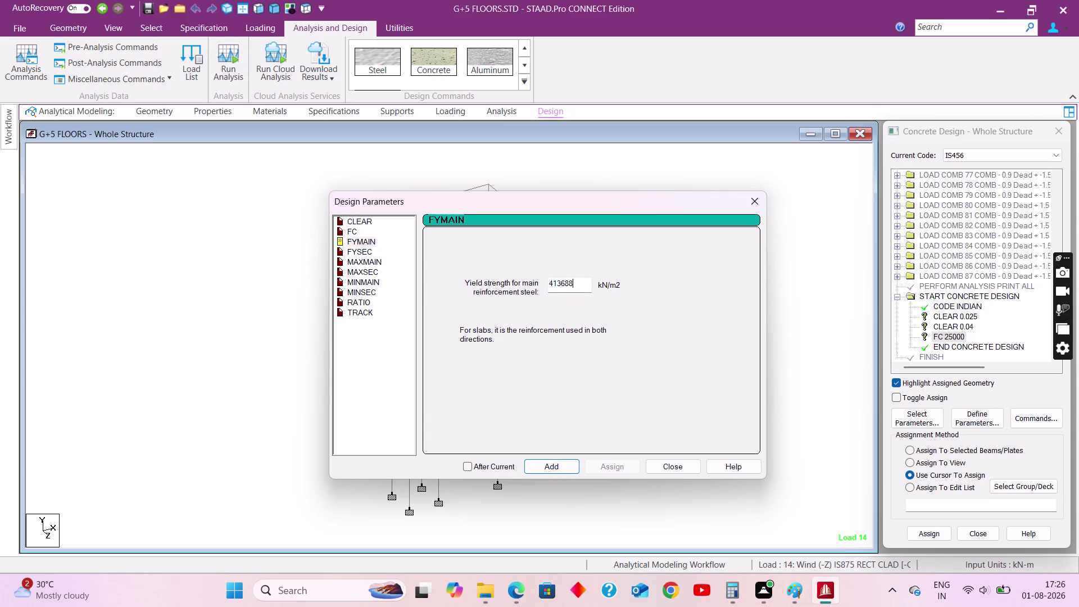
drag(584, 285, 558, 289)
key(5)
key(0)
text(00)
click(562, 465)
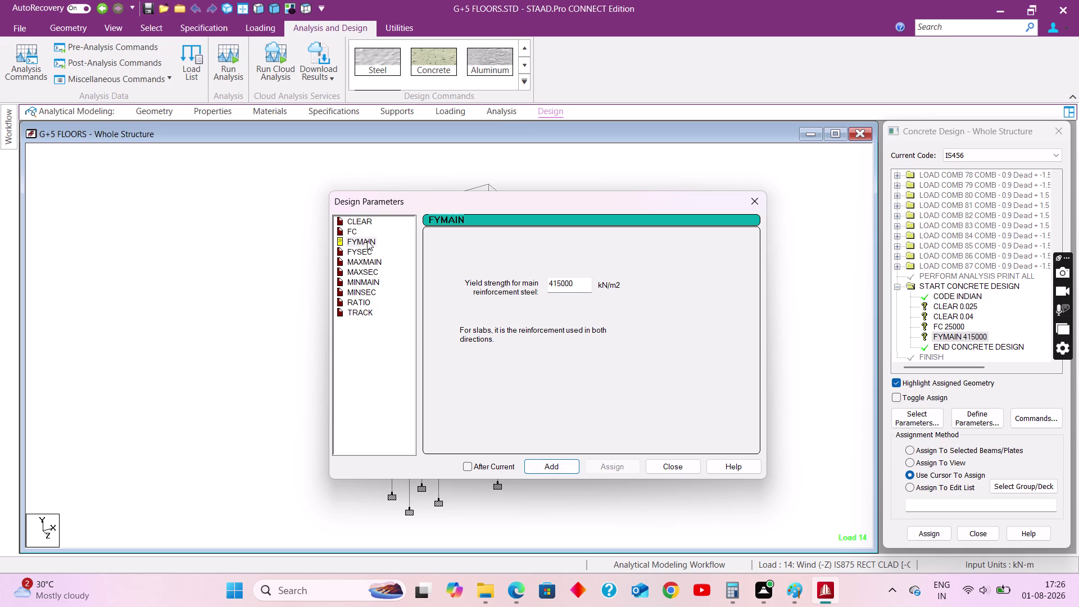
click(669, 469)
click(967, 338)
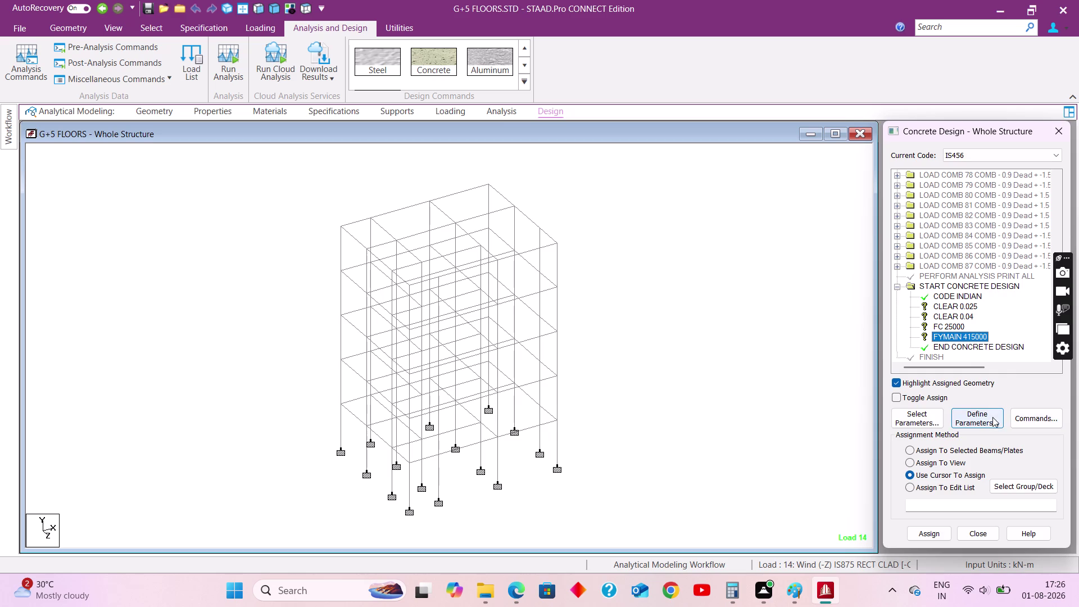
right_click(955, 333)
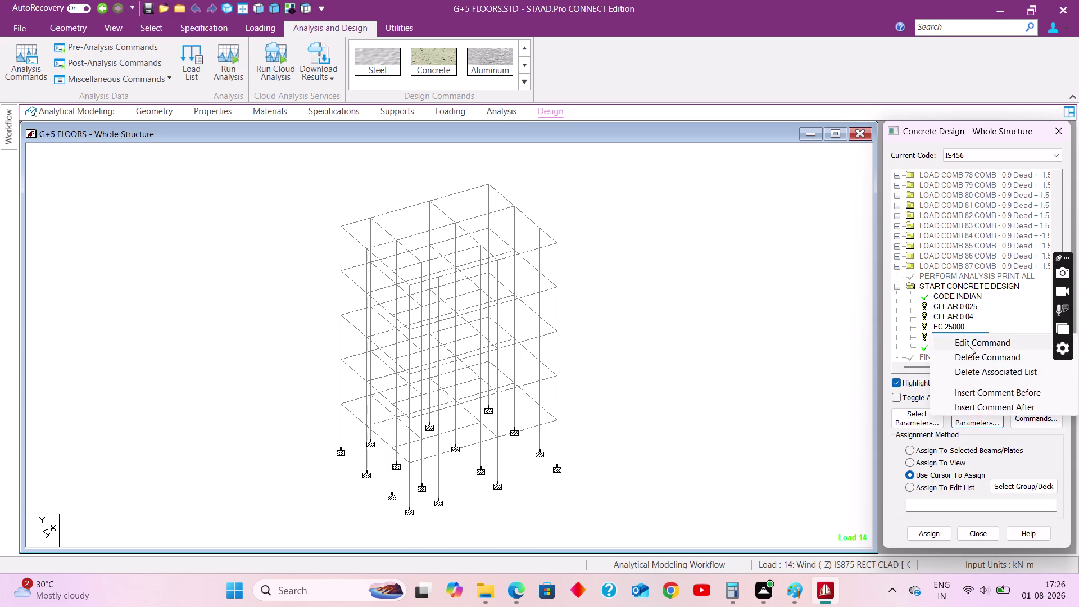
Edit the FYMAIN command value from 415000 to 500000.
click(969, 346)
drag(556, 297, 529, 298)
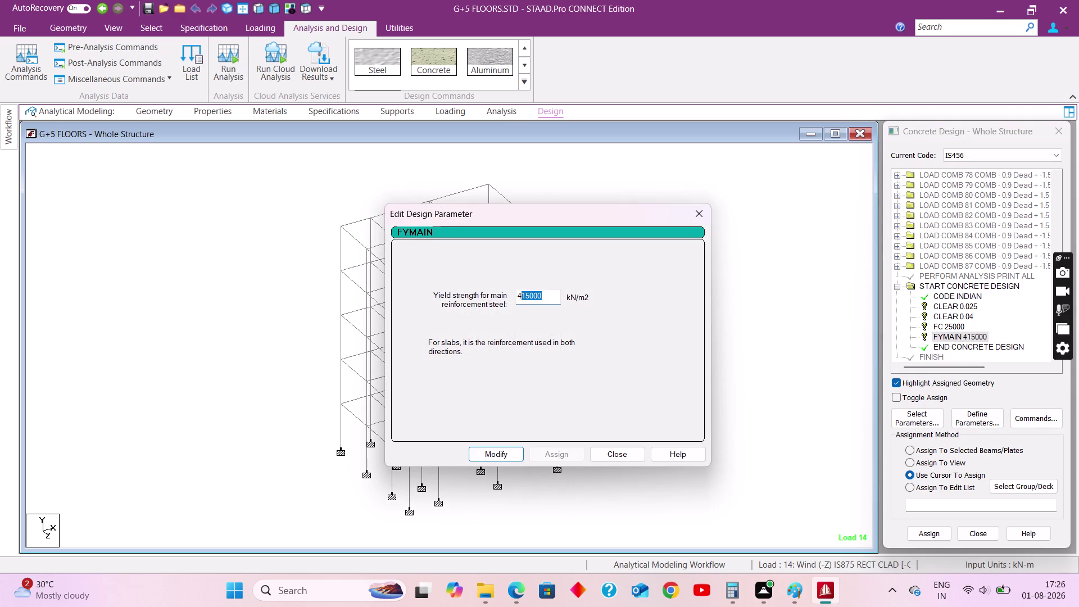
drag(528, 298, 462, 297)
key(5)
text(000)
text(00)
click(499, 455)
click(613, 453)
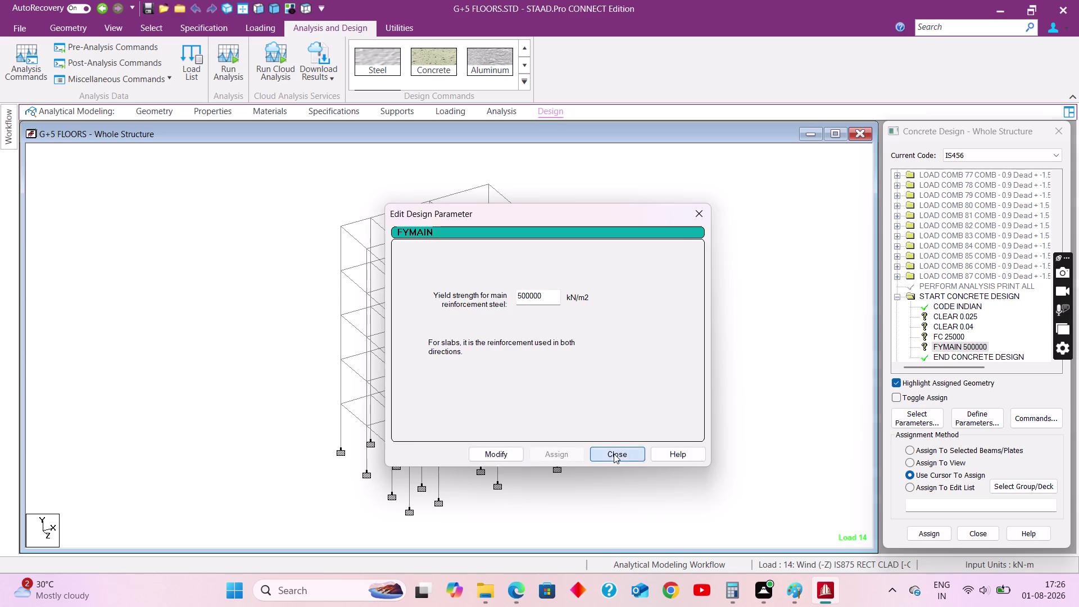
click(974, 417)
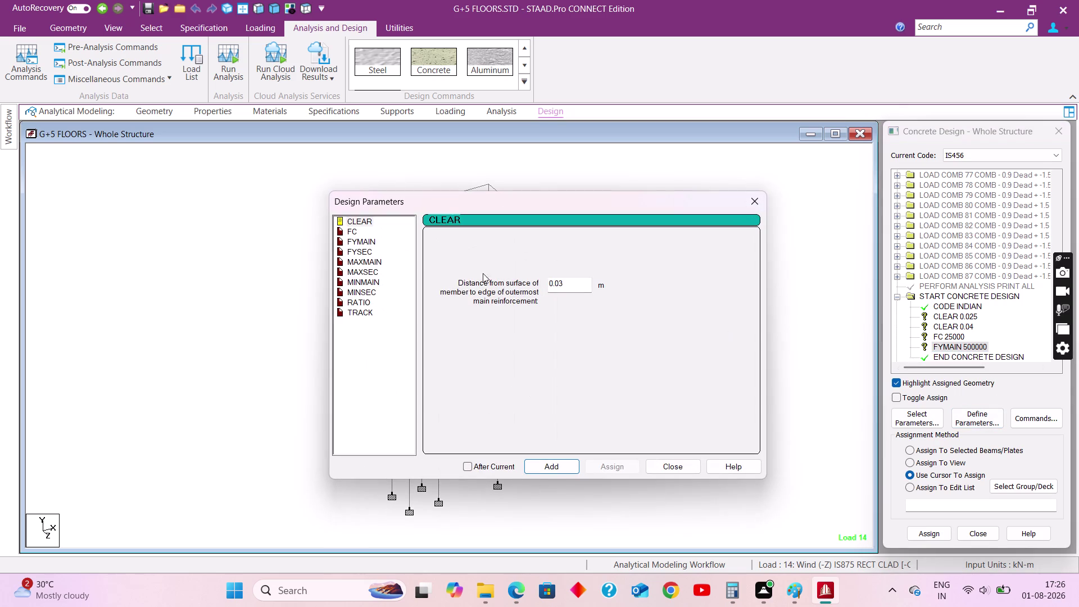
Add the FYSEC 415000 shear steel yield command.
click(362, 250)
drag(582, 283, 560, 286)
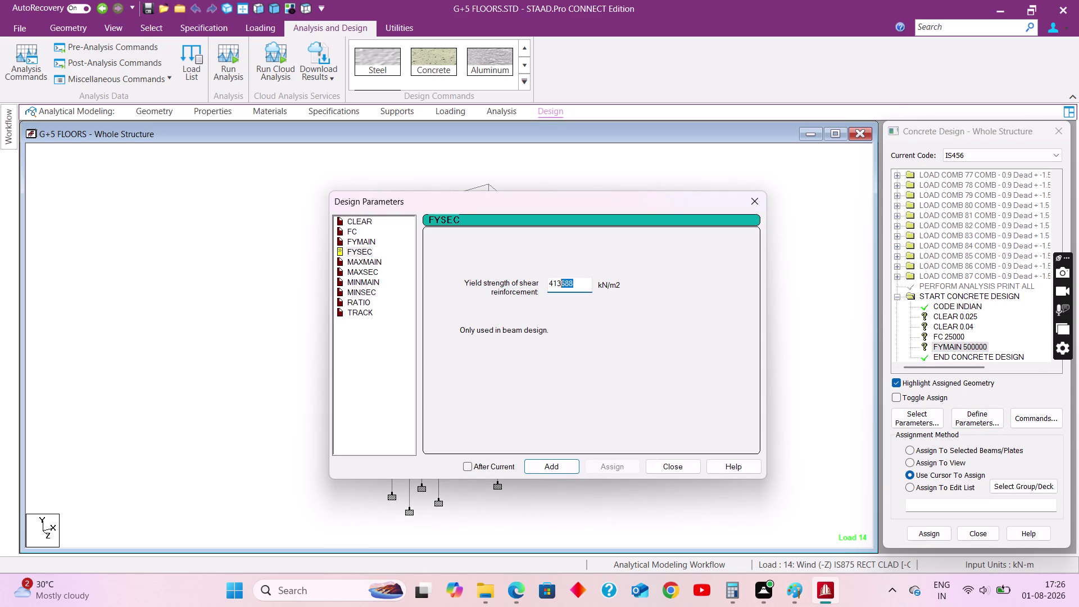
drag(559, 287, 558, 288)
key(5)
text(000)
click(568, 467)
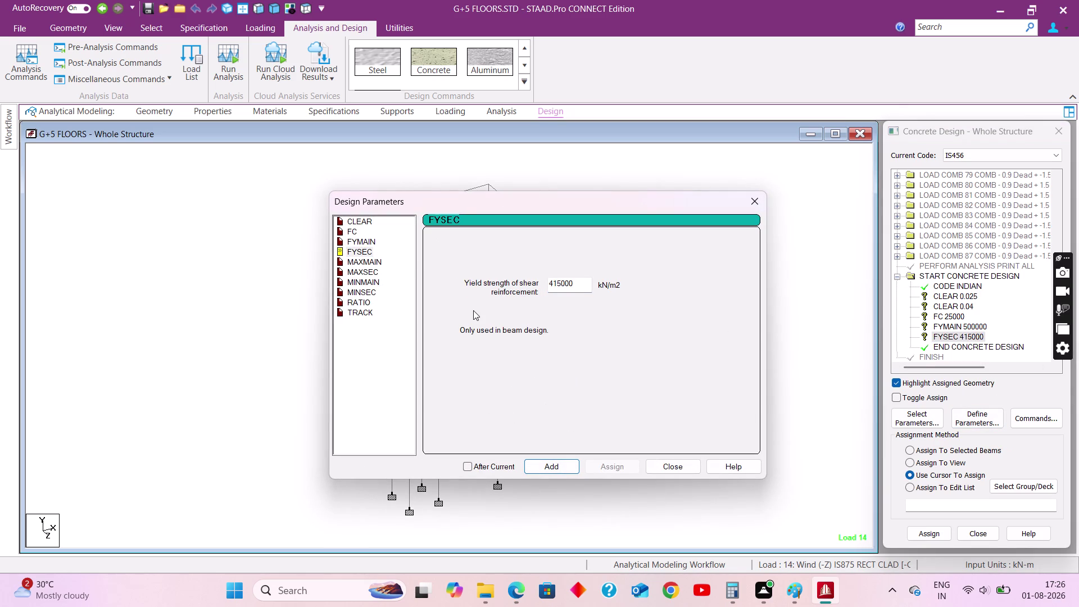
Add bar size limits MAXMAIN 20, MAXSEC 12, MINMAIN 10 and MINSEC 8.
click(367, 263)
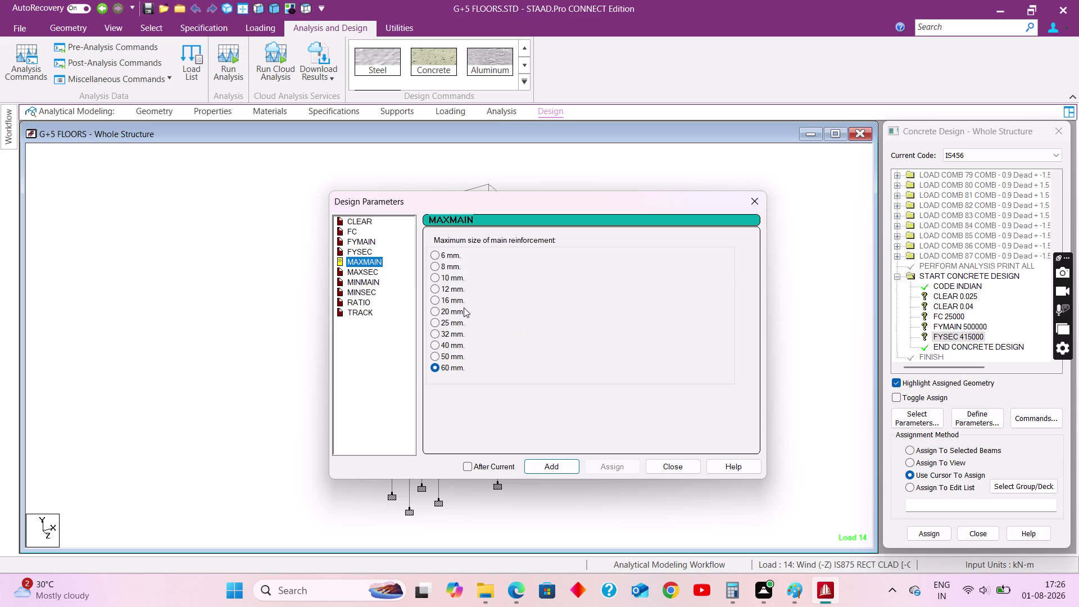
click(450, 312)
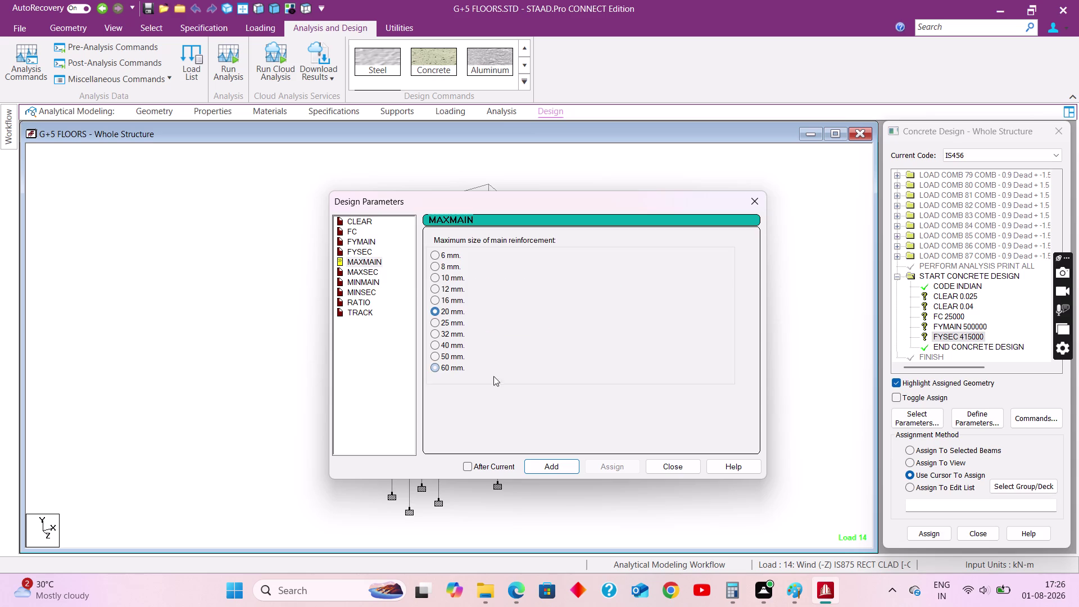
click(549, 468)
click(364, 268)
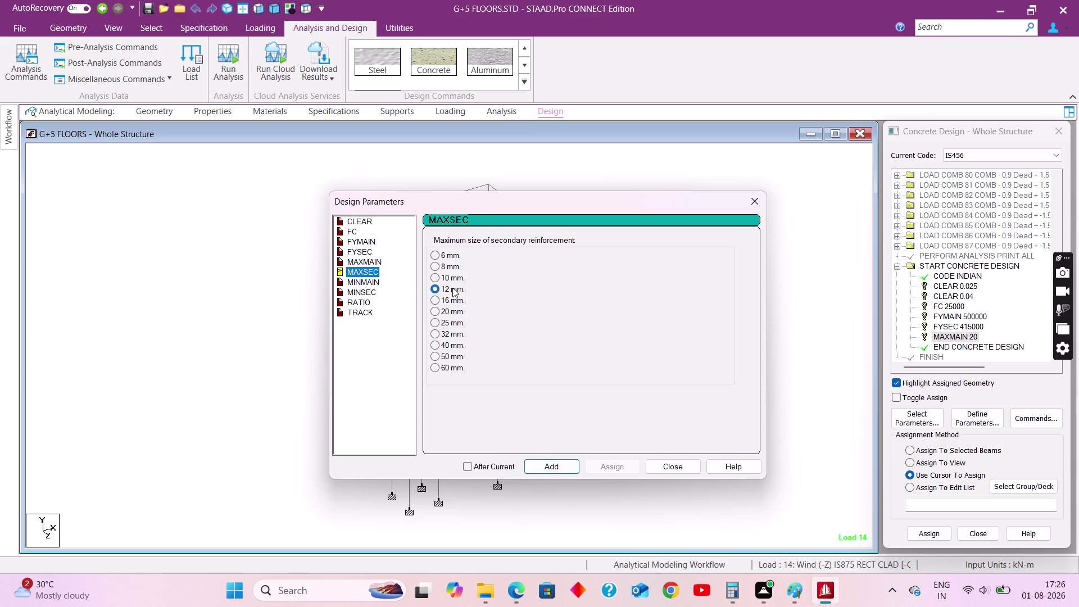
click(549, 468)
click(361, 286)
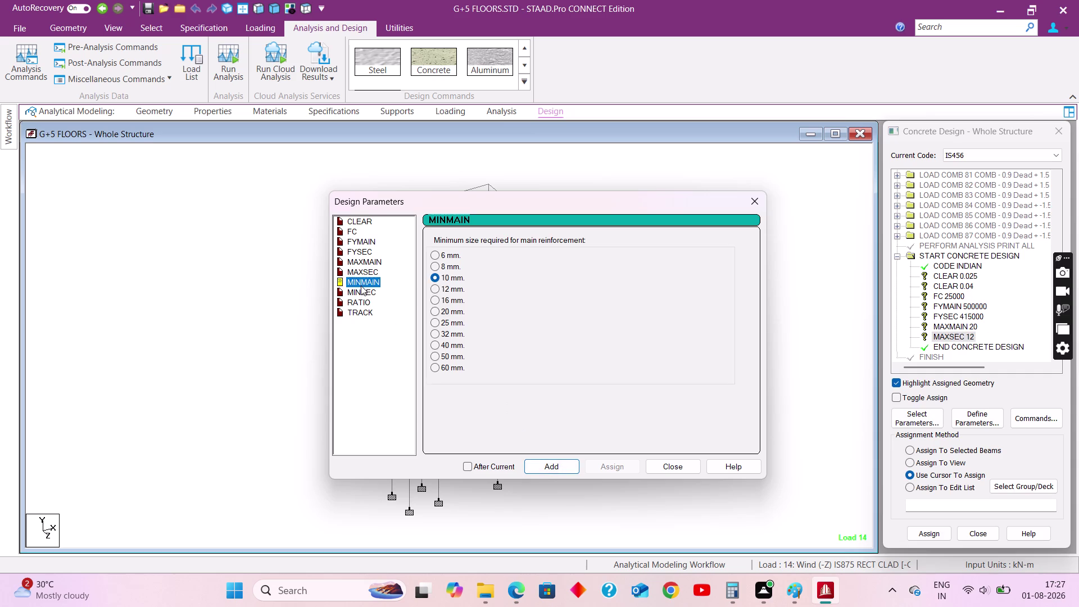
click(540, 472)
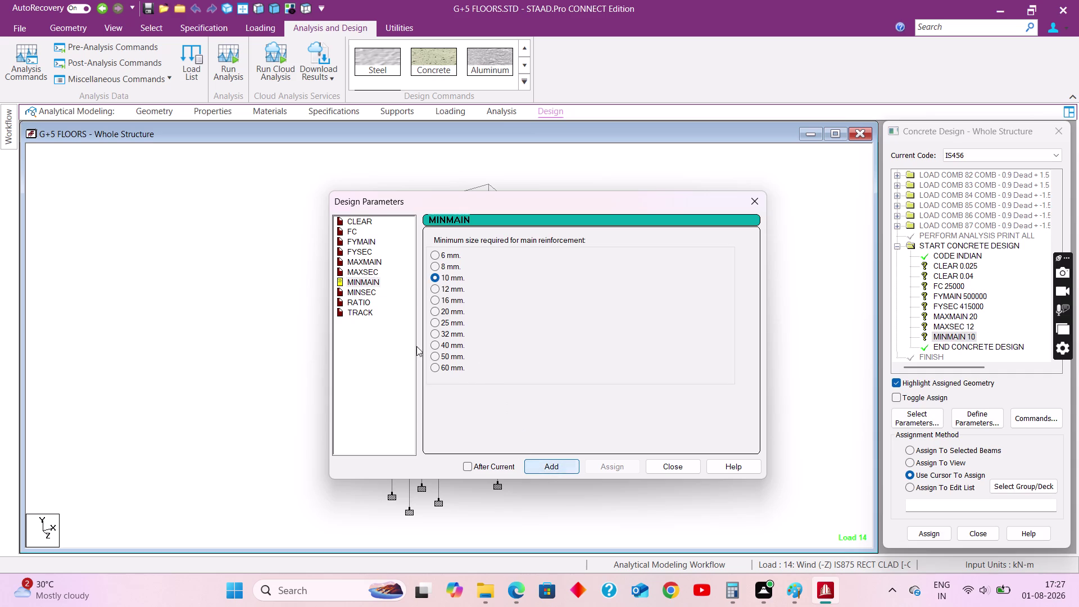
click(364, 291)
click(561, 463)
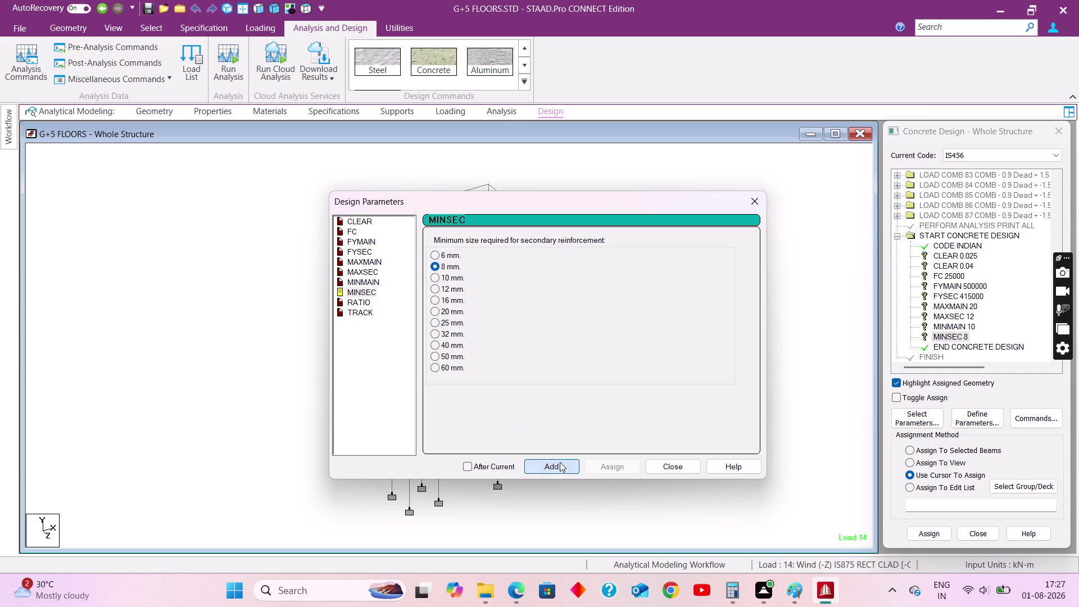
Add RATIO 2, RATIO 4 and TRACK 2 commands, then finish defining parameters.
click(362, 301)
drag(566, 280, 537, 282)
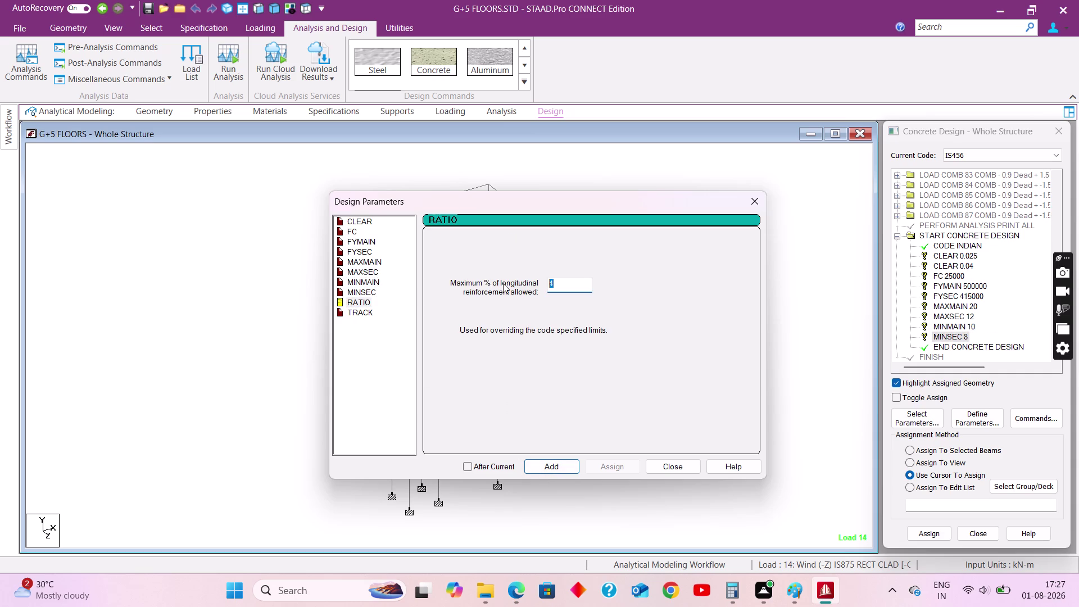
key(2)
click(558, 464)
drag(561, 286, 530, 282)
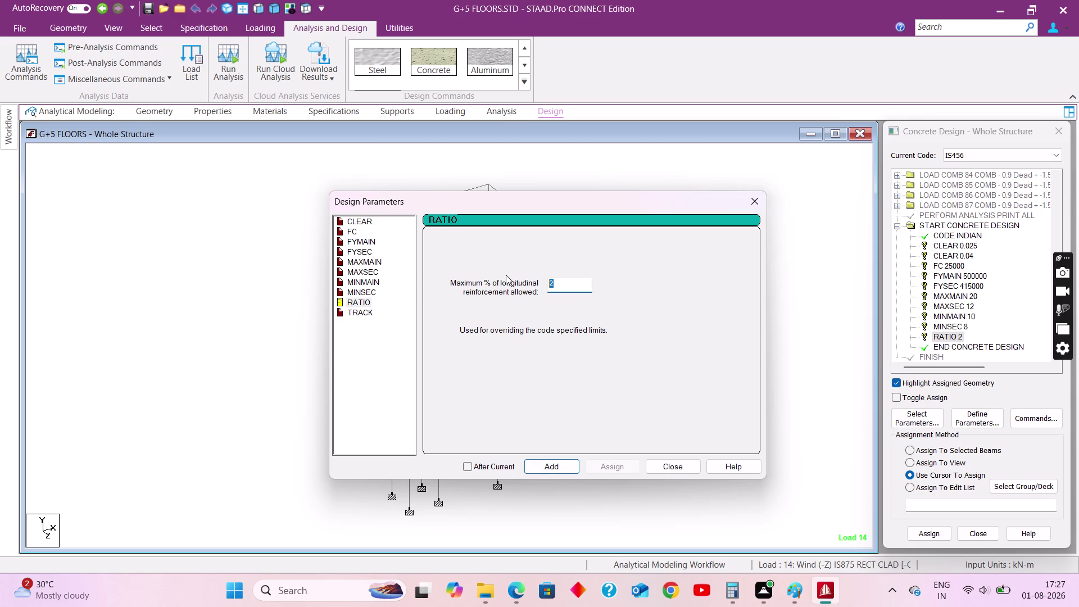
key(4)
click(563, 471)
click(363, 311)
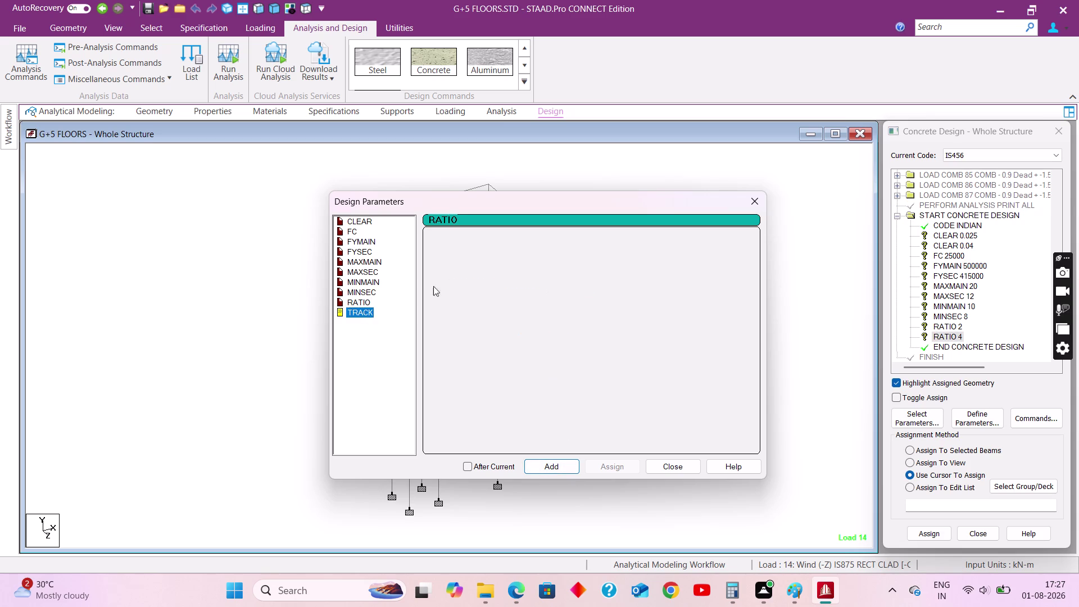
click(459, 275)
click(548, 460)
click(667, 467)
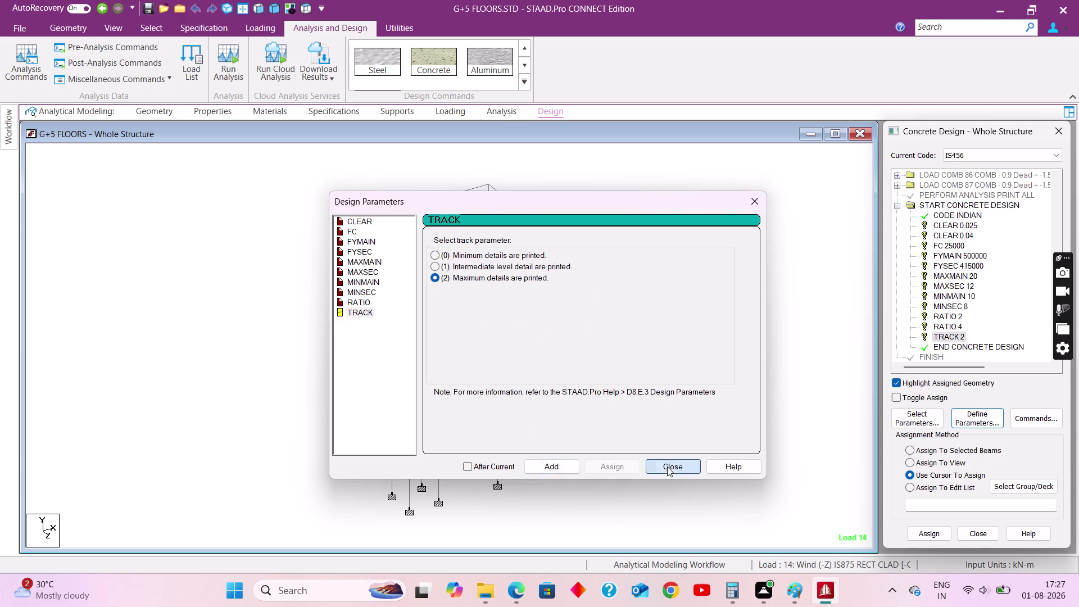
click(943, 222)
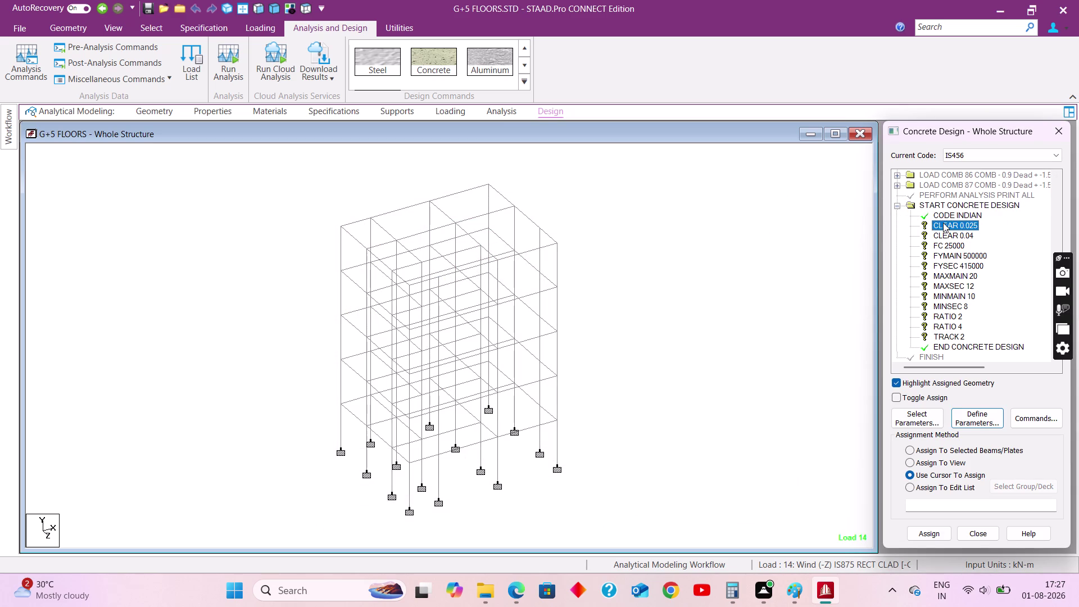
Assign CLEAR 0.025 to the horizontal beams parallel to X and Z.
click(156, 28)
click(563, 41)
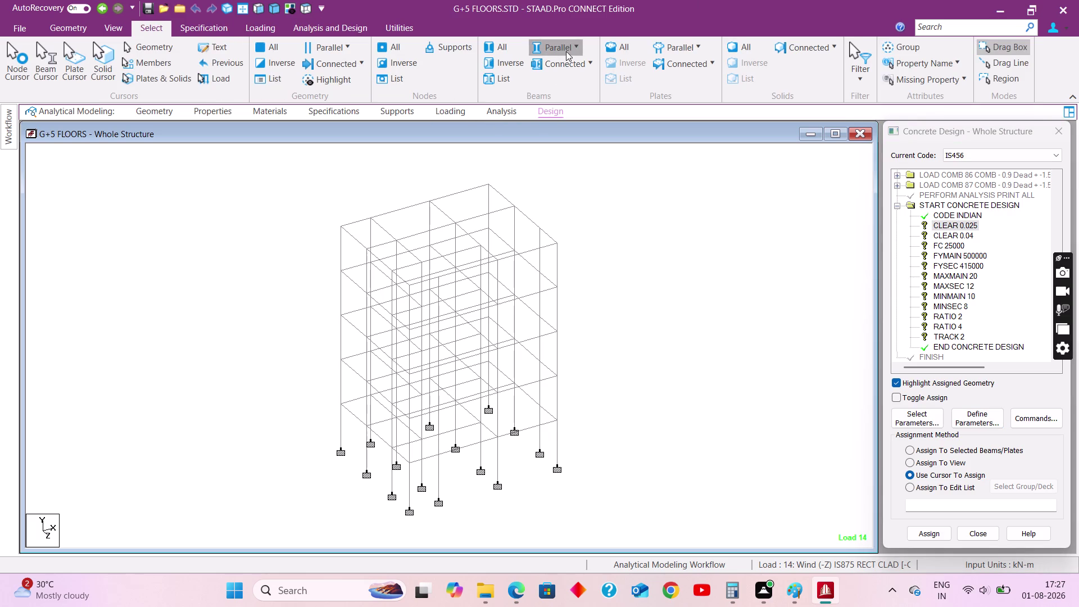
click(562, 64)
click(565, 45)
click(565, 105)
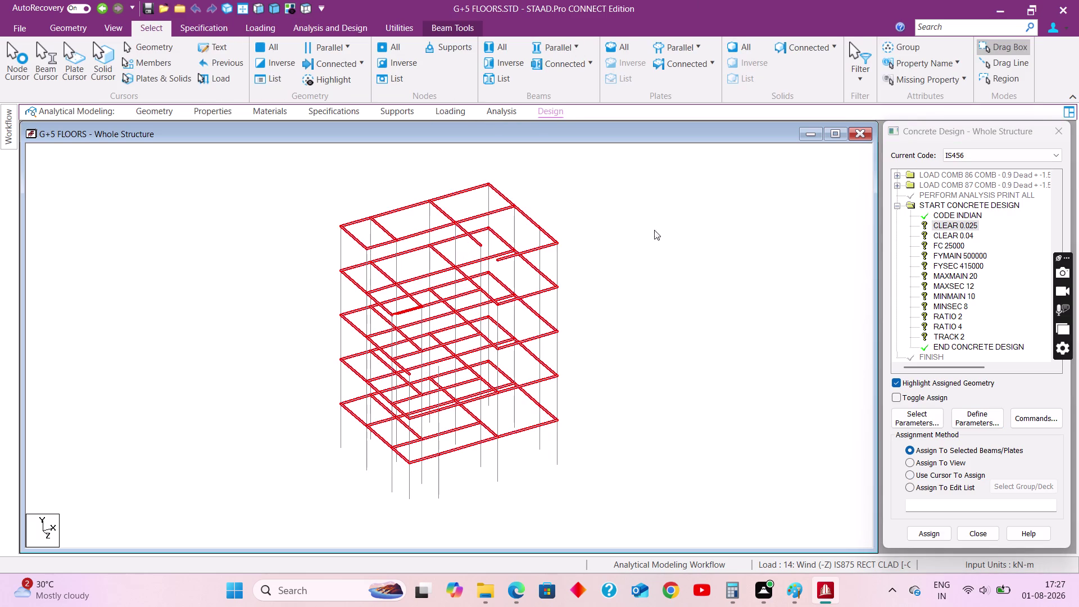
click(934, 539)
click(975, 369)
click(975, 374)
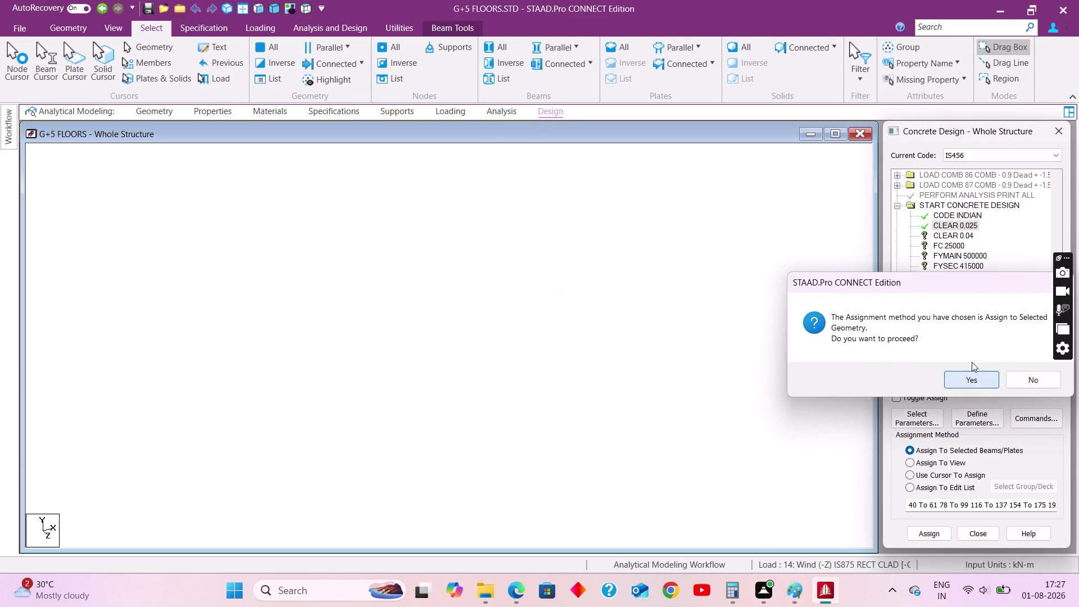
click(953, 235)
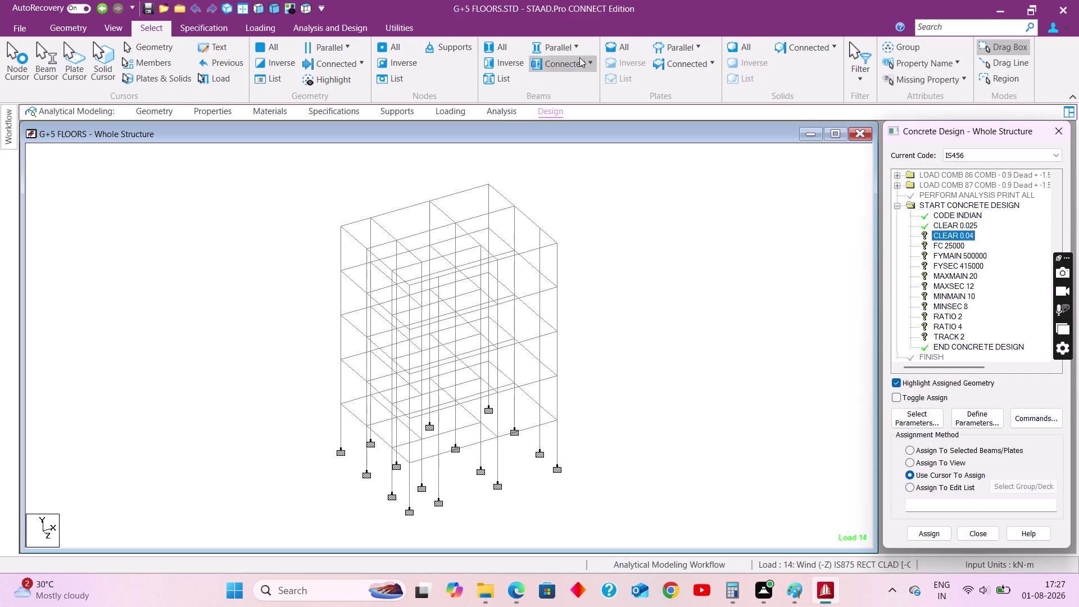
Assign CLEAR 0.04 to all the vertical columns.
click(580, 45)
click(563, 78)
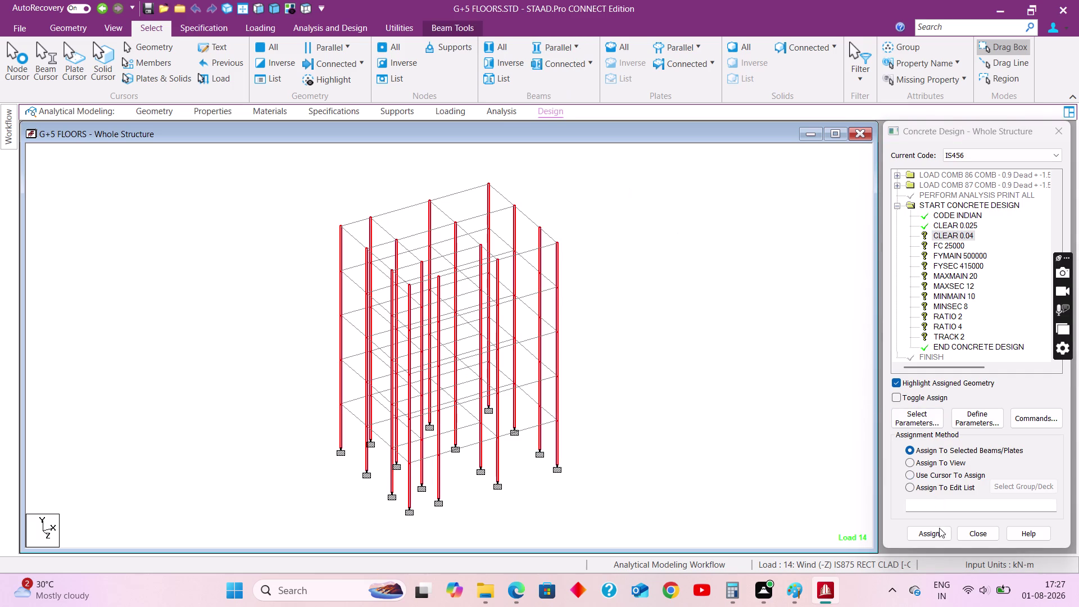
click(940, 533)
click(963, 376)
Assign FC 25000, FYMAIN 500000 and FYSEC 415000 to all frame members.
click(947, 244)
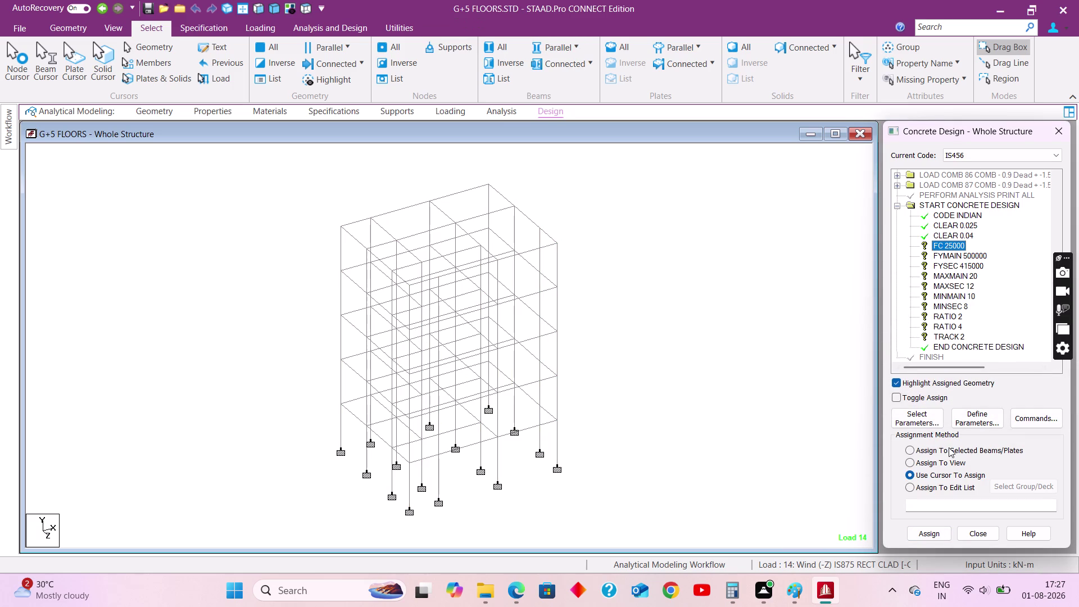
click(942, 460)
click(928, 530)
click(965, 377)
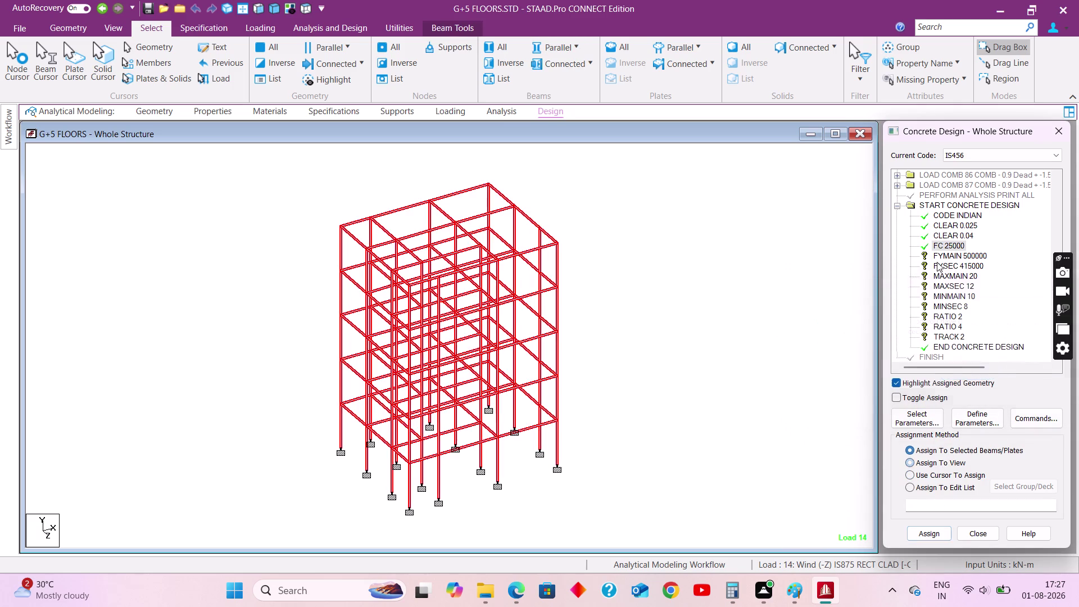
click(938, 253)
click(919, 460)
click(933, 533)
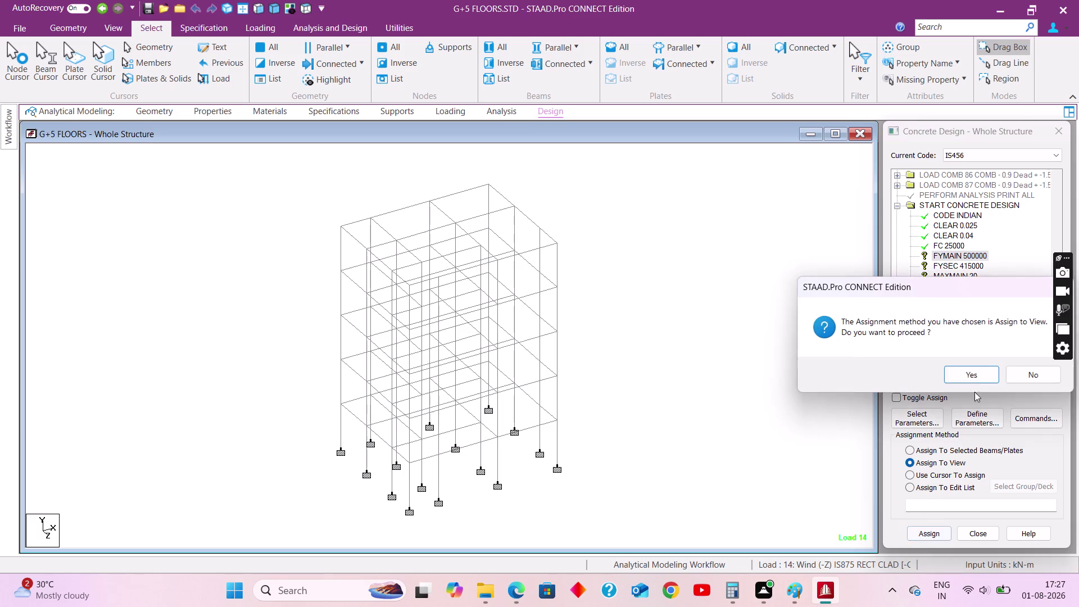
click(977, 371)
click(938, 265)
click(937, 464)
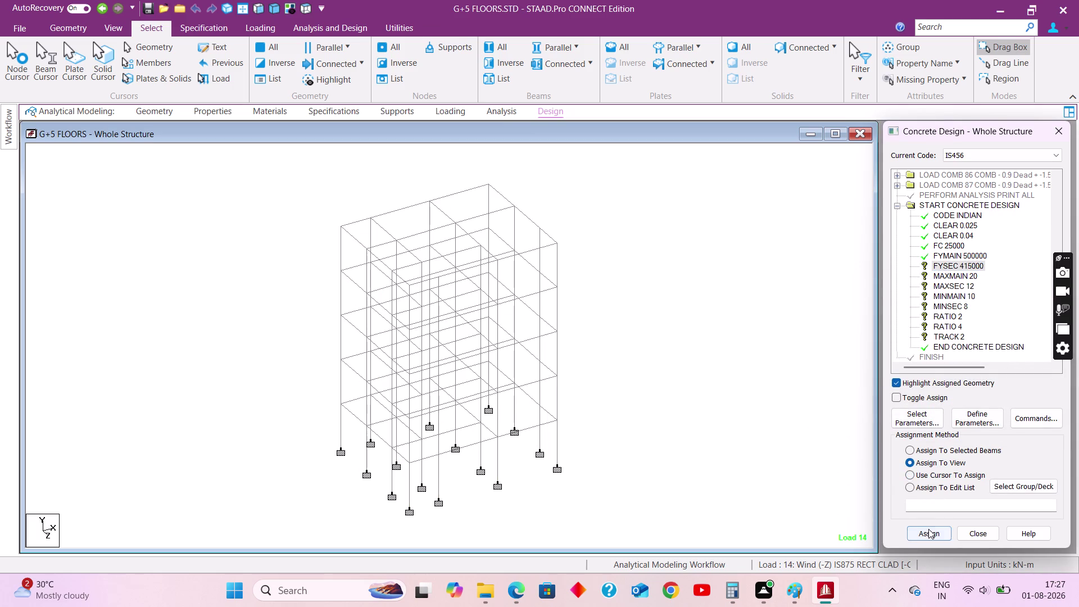
click(928, 529)
Assign MINMAIN 10 and MAXMAIN 20 to all frame members.
click(960, 371)
click(947, 291)
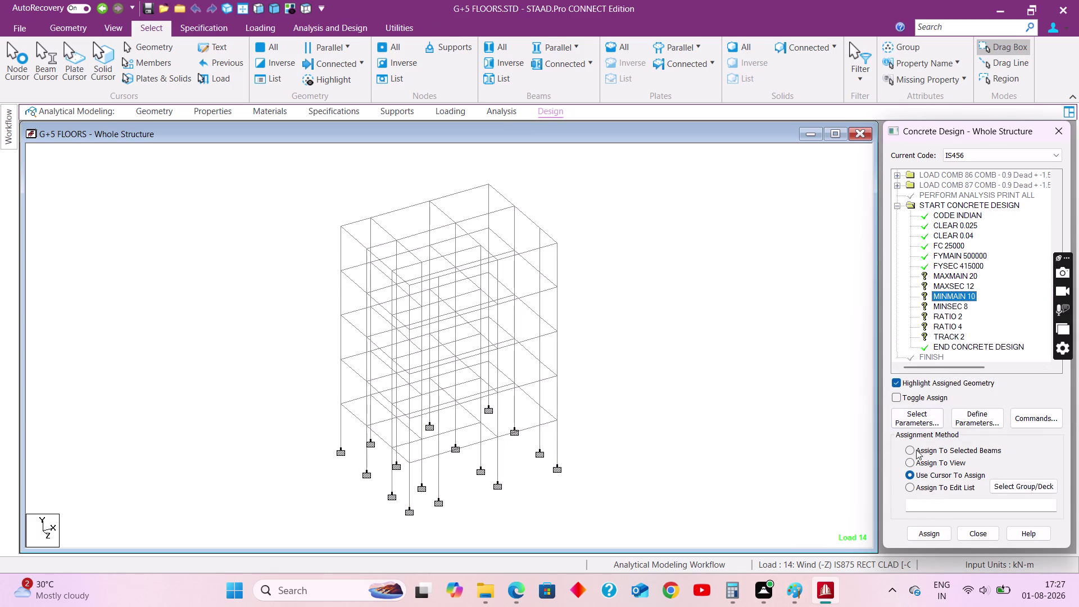
click(921, 464)
click(921, 533)
click(965, 371)
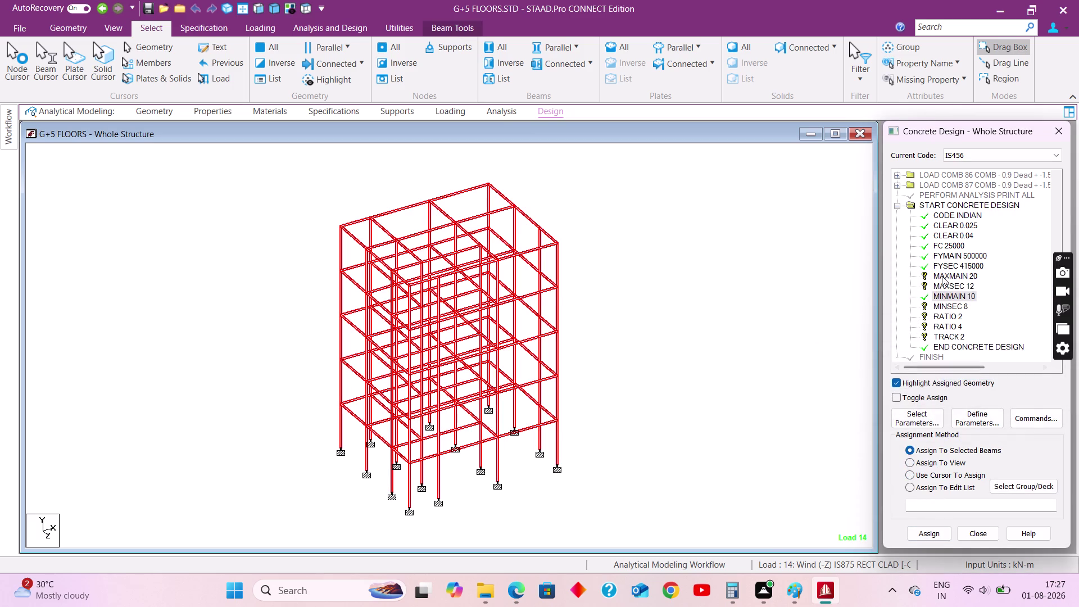
click(942, 276)
click(930, 462)
click(926, 537)
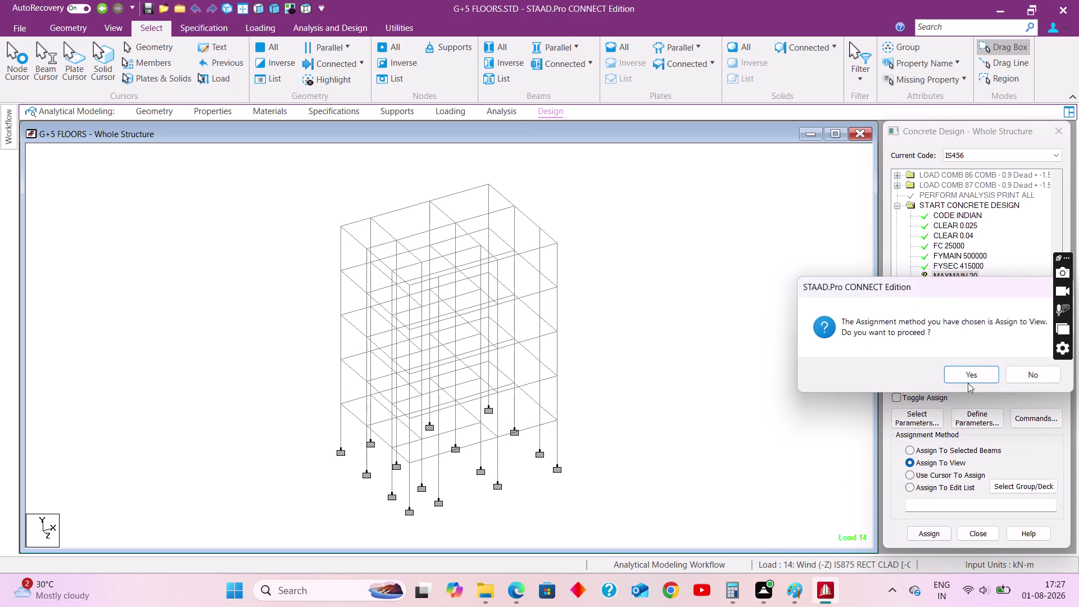
click(978, 374)
Assign MAXSEC 12 and MINSEC 8 to all members, declining one further assignment.
click(941, 283)
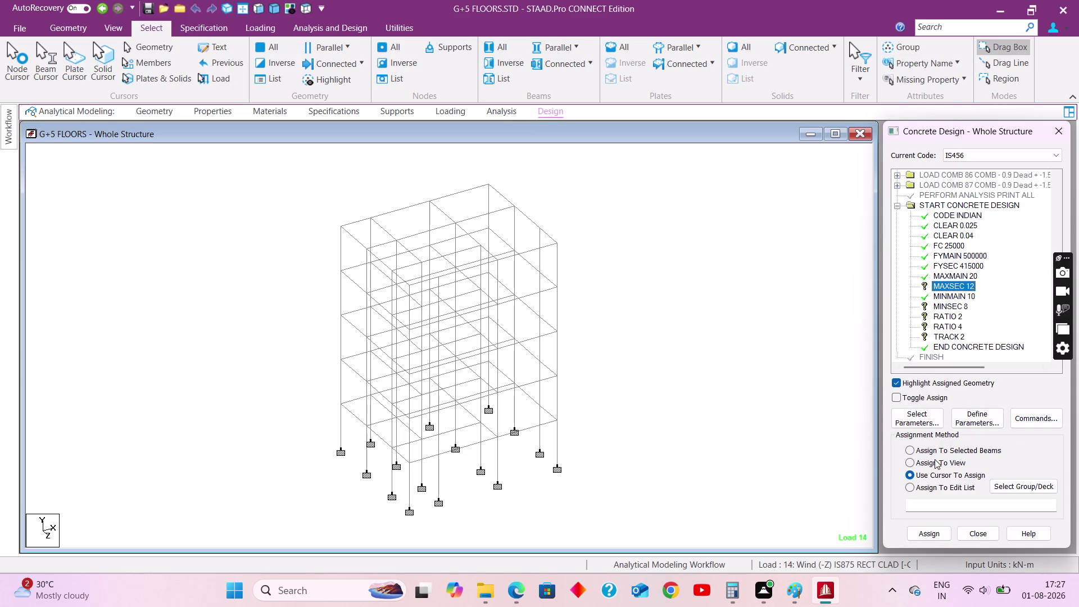
click(934, 460)
click(930, 531)
click(974, 375)
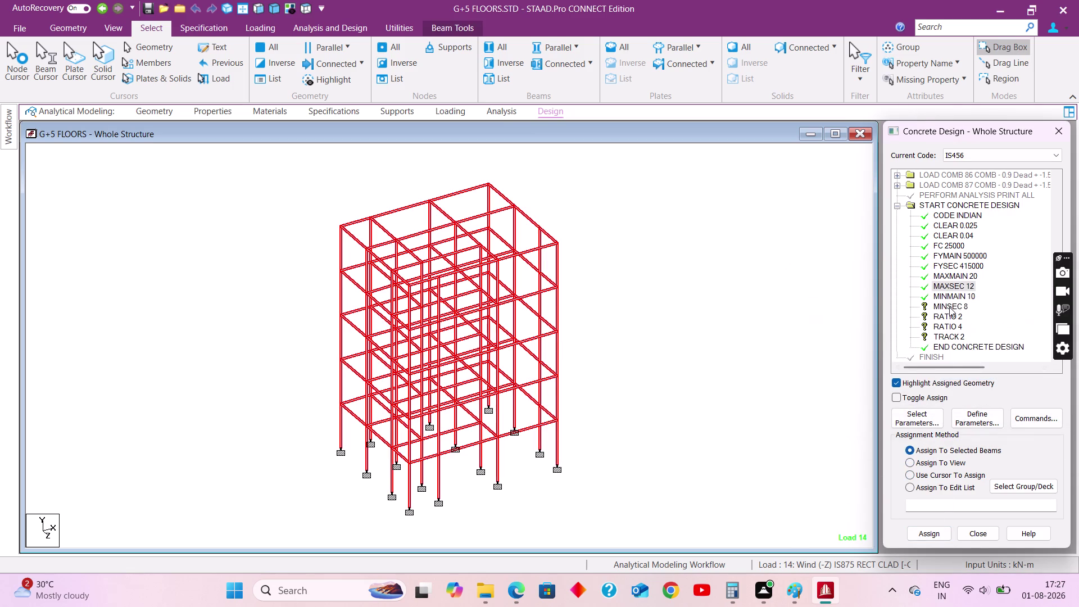
click(949, 307)
click(946, 460)
click(937, 529)
click(969, 377)
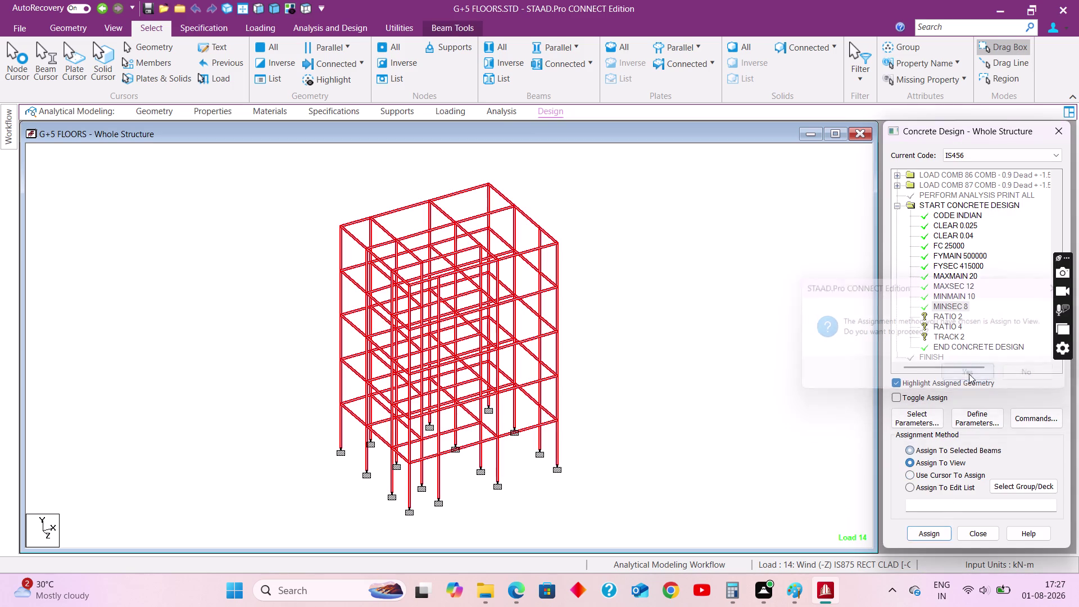
click(947, 339)
click(941, 466)
click(929, 529)
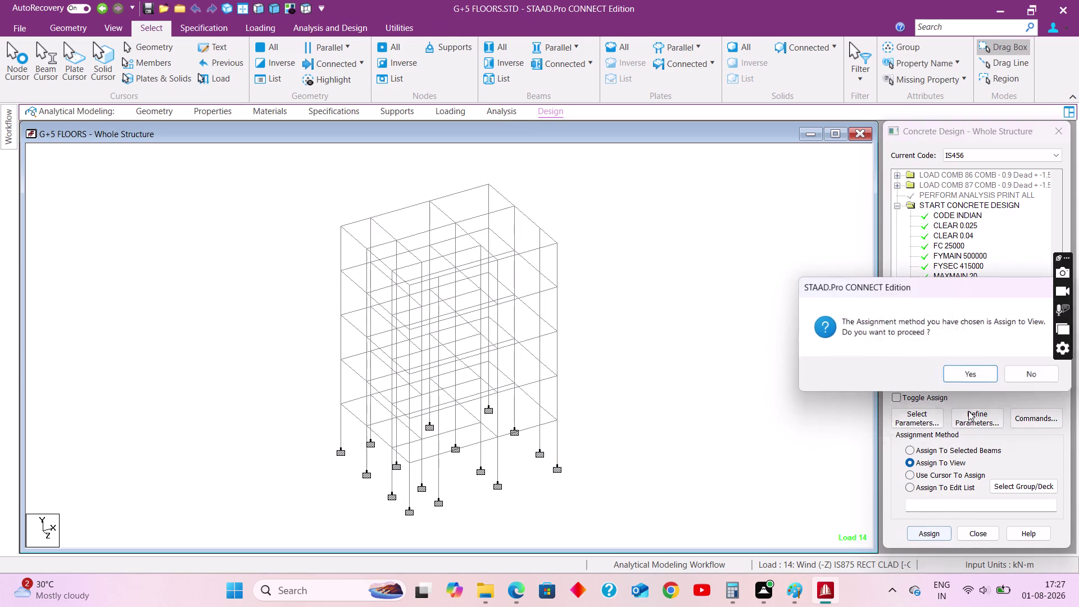
click(974, 380)
Assign RATIO 2 to the horizontal beams parallel to X and Z.
click(946, 316)
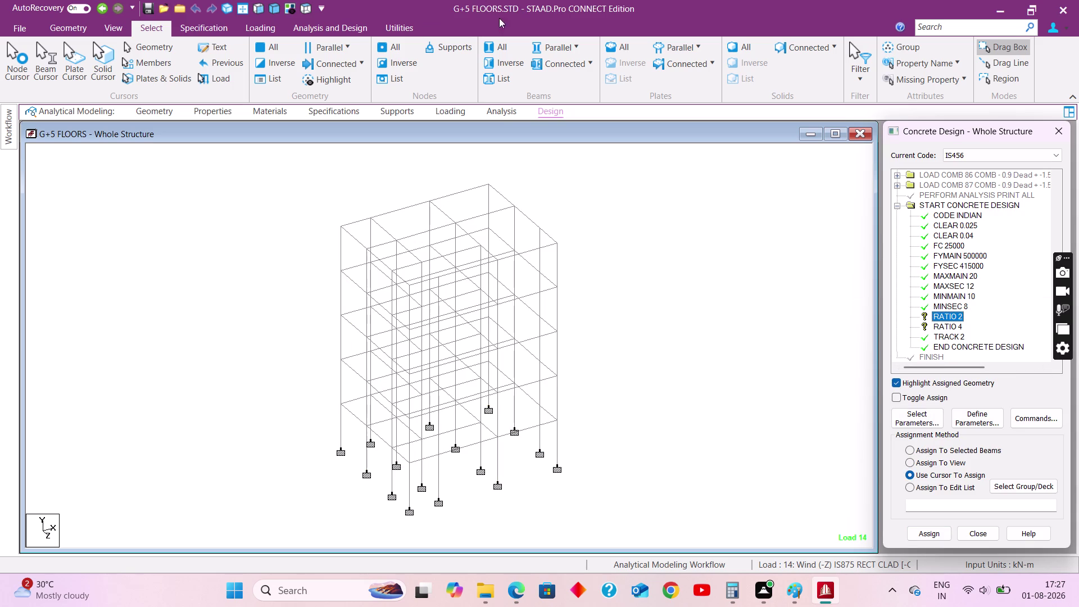
click(567, 42)
click(559, 65)
click(563, 47)
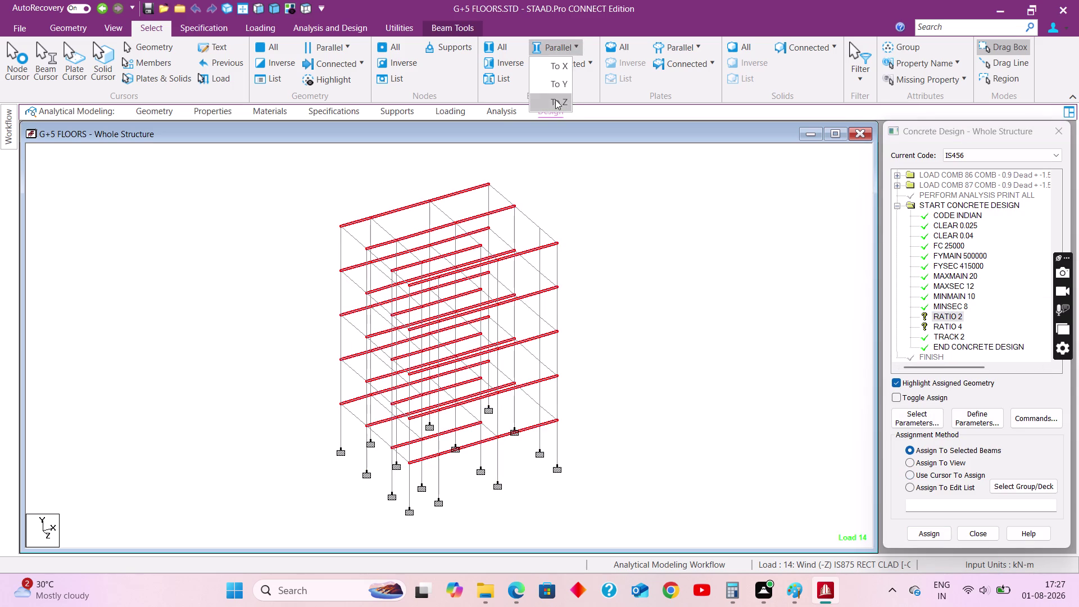
click(556, 100)
click(931, 530)
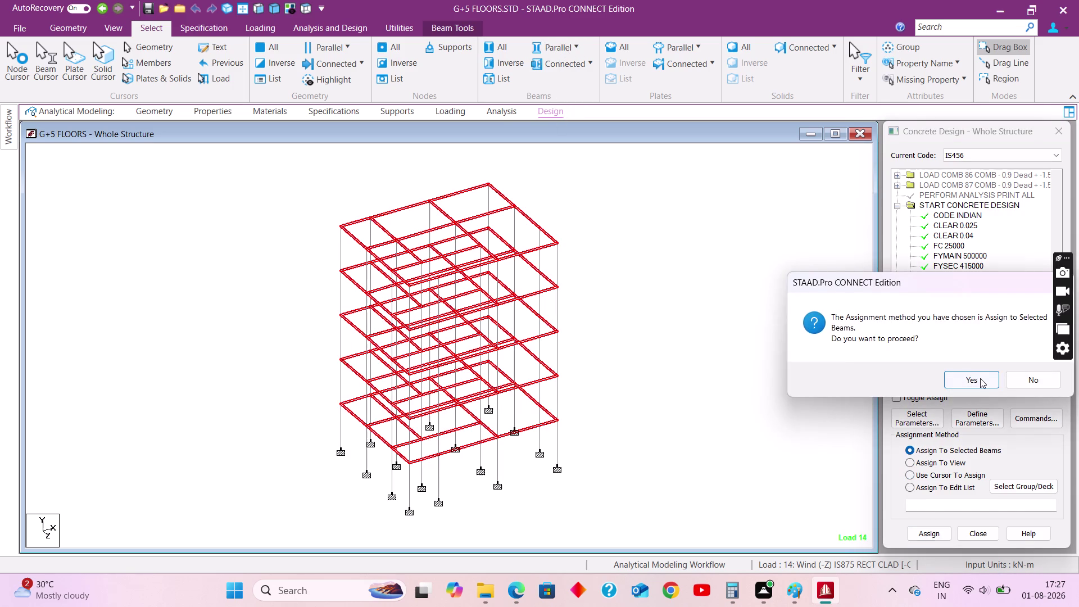
Assign RATIO 4 to the vertical columns and bring up the design commands list.
click(979, 377)
click(952, 323)
click(560, 48)
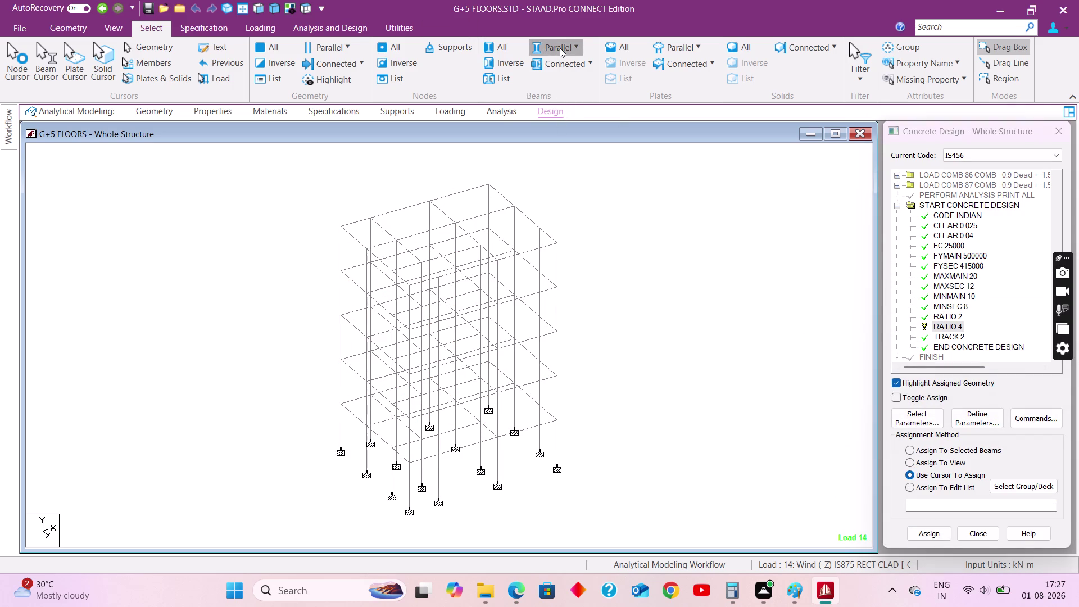
click(549, 82)
click(939, 531)
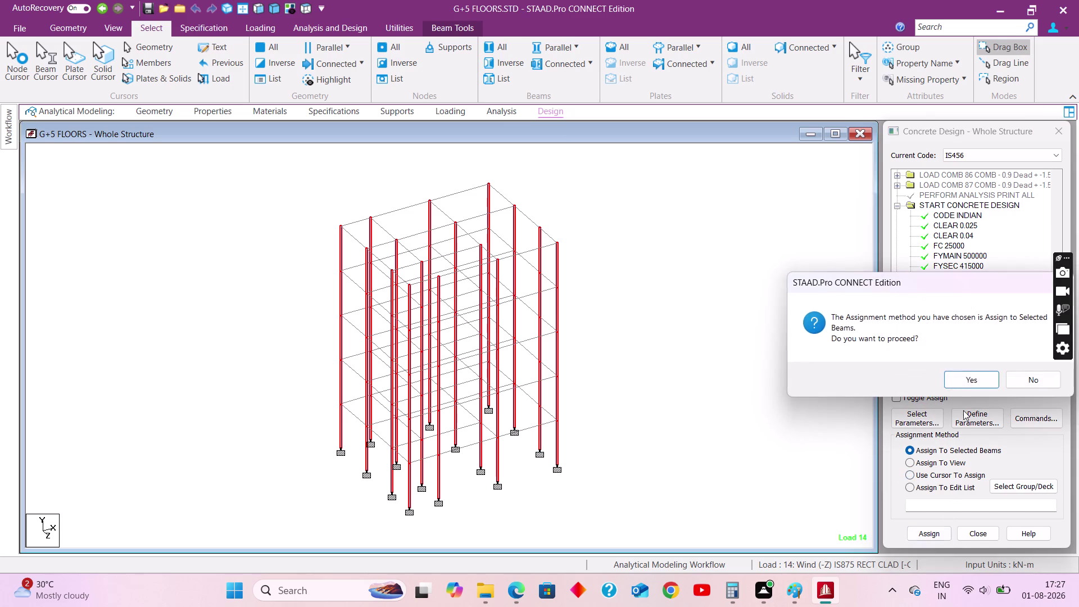
click(963, 376)
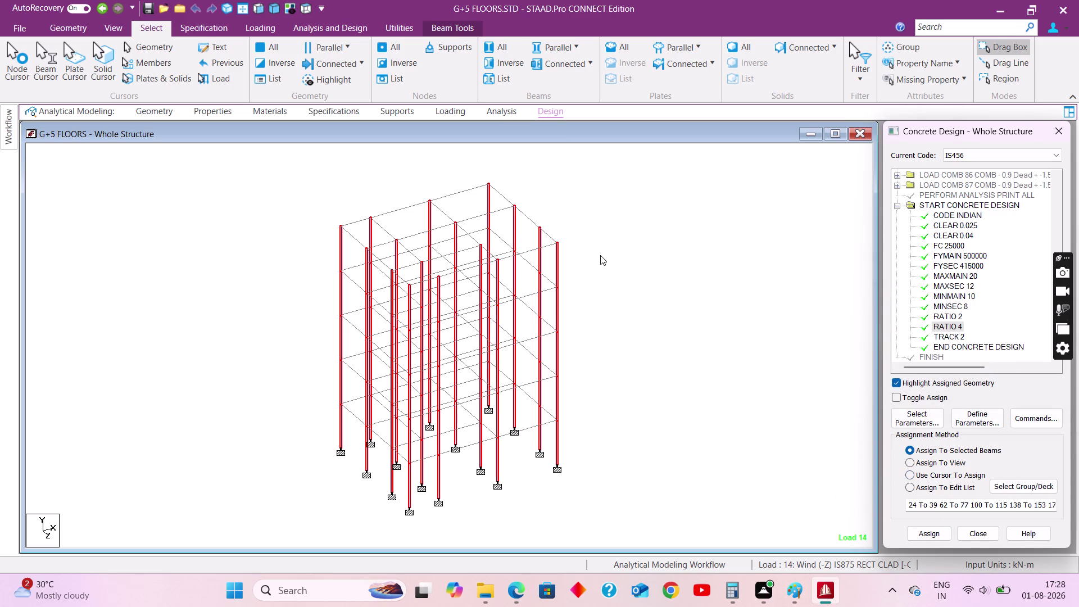
click(1033, 414)
Add DESIGN BEAM, DESIGN COLUMN and TAKE OFF to the concrete design commands.
click(703, 231)
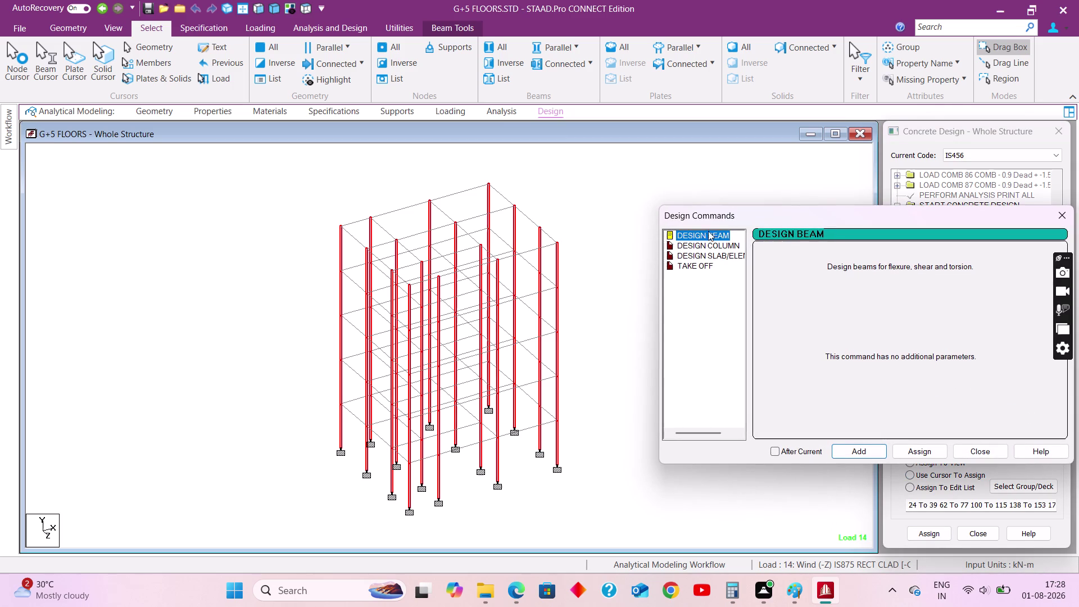
click(876, 453)
click(724, 242)
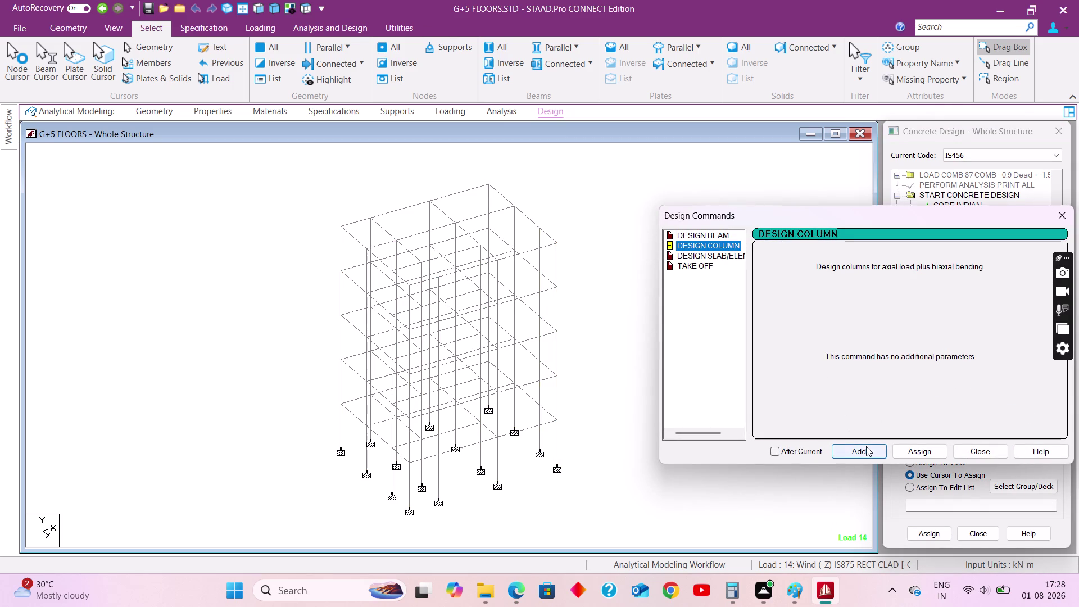
click(866, 447)
click(706, 263)
click(867, 451)
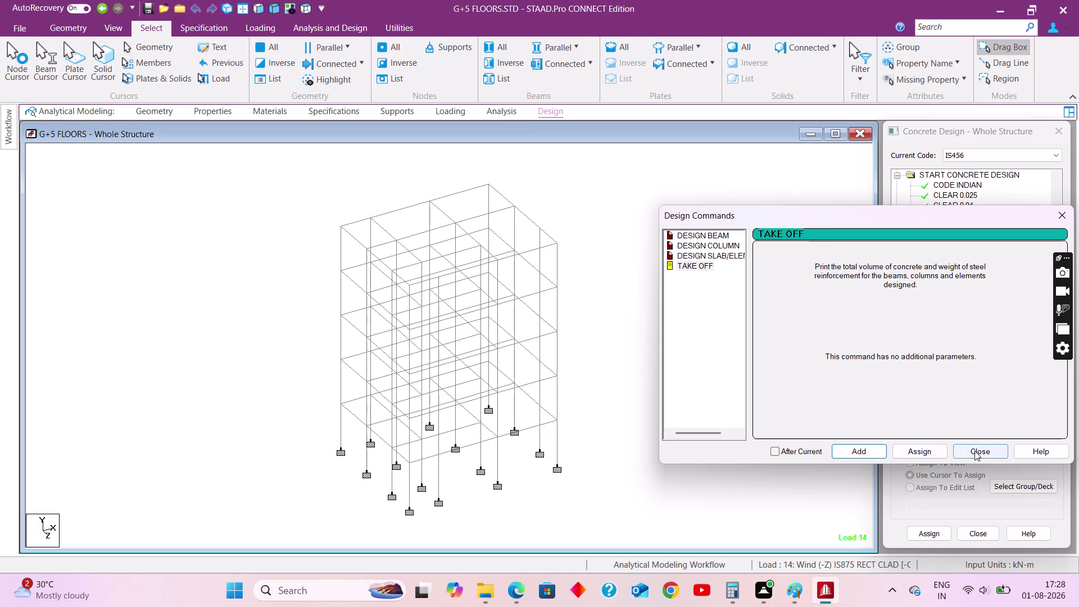
click(975, 450)
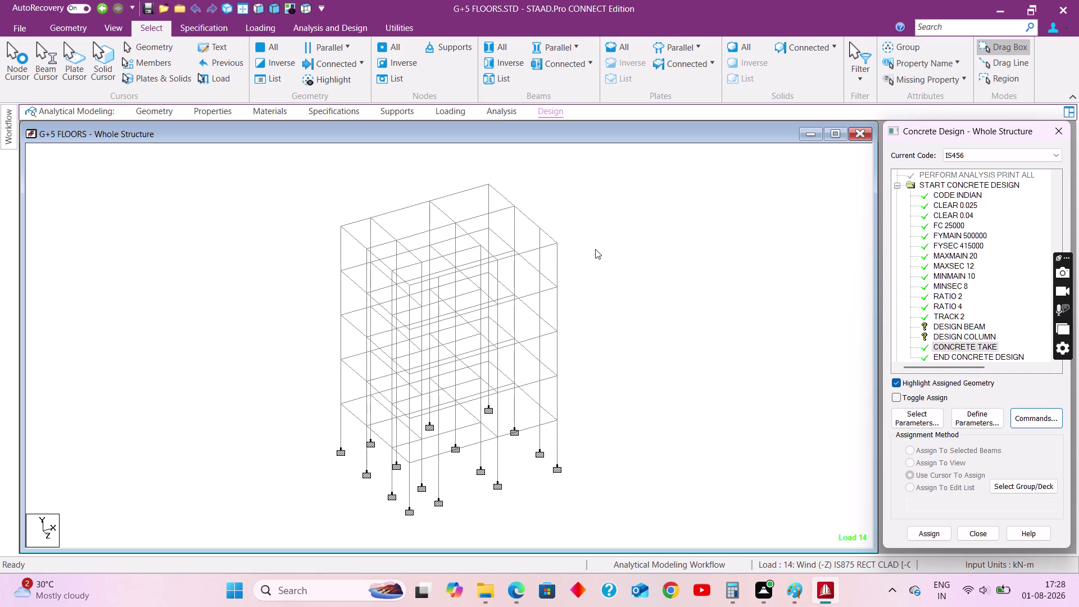
click(977, 329)
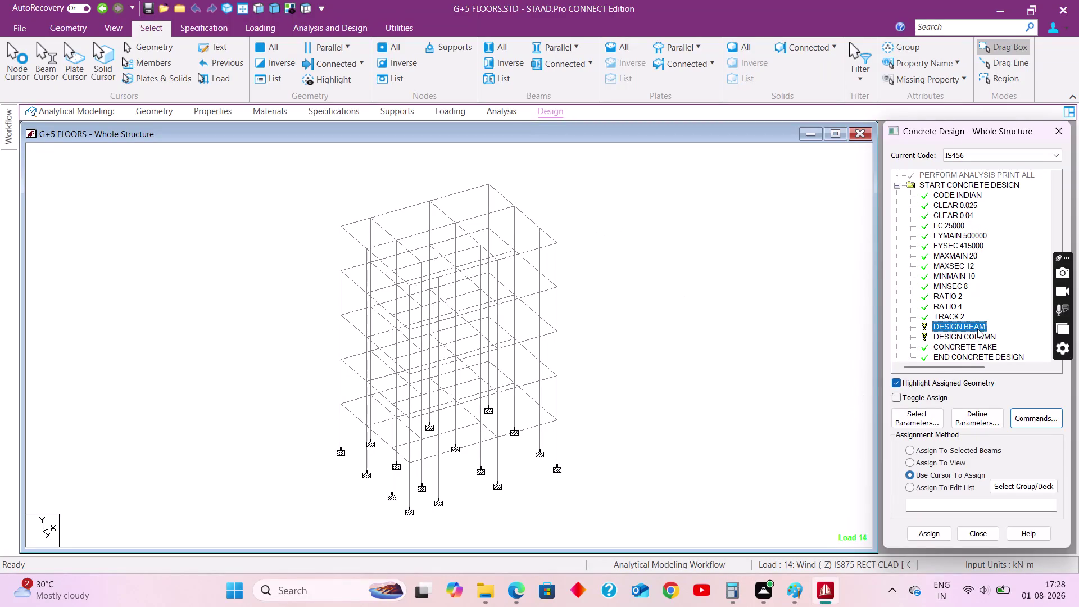
Assign DESIGN BEAM to the horizontal beams parallel to X and Z.
click(577, 43)
click(563, 65)
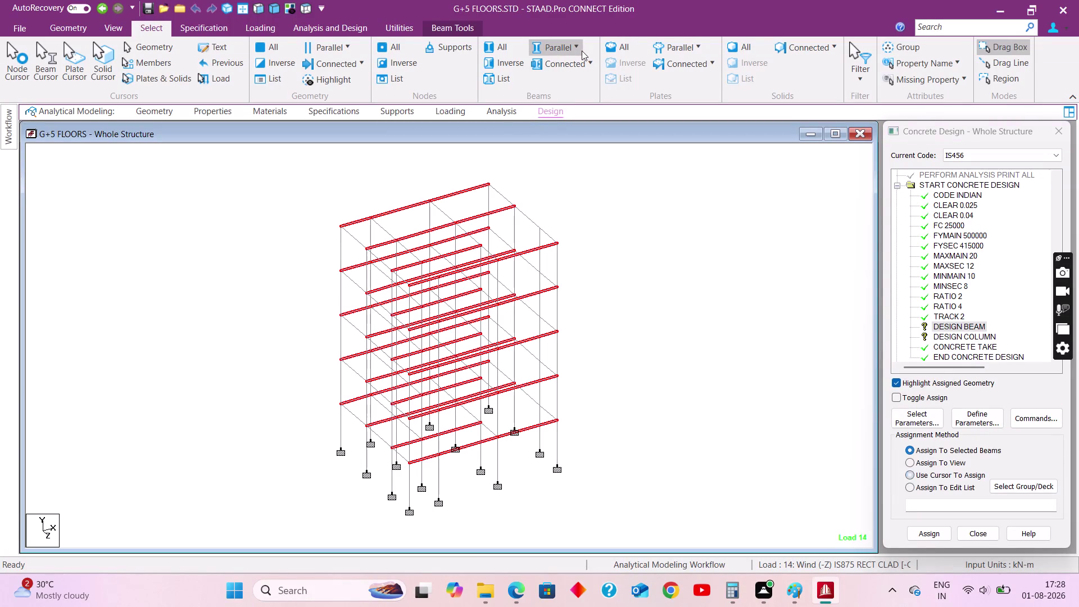
click(571, 45)
click(565, 101)
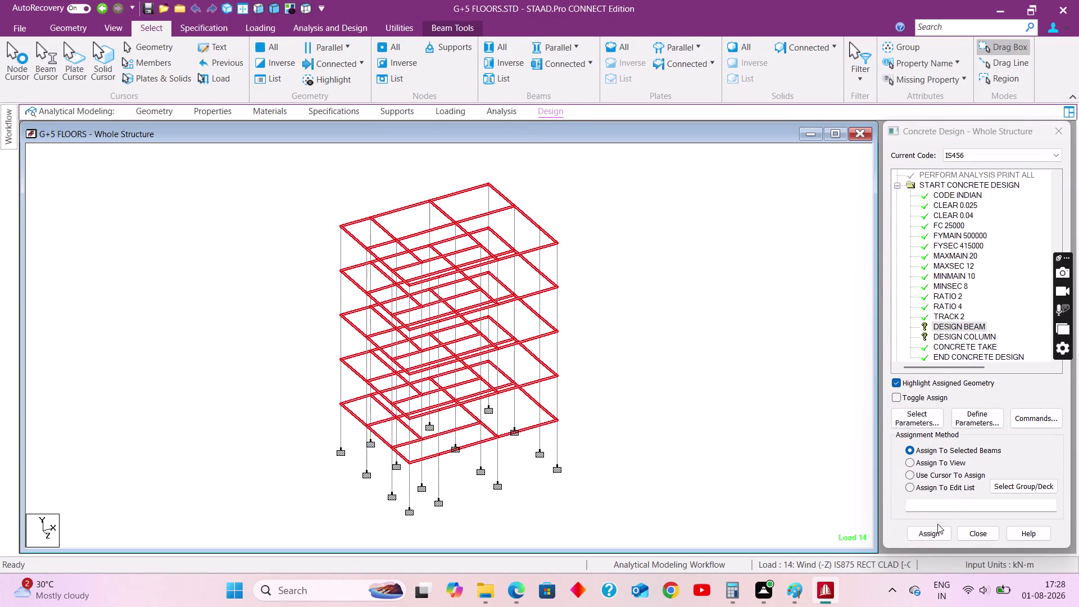
click(933, 534)
click(976, 377)
Assign DESIGN COLUMN to all vertical columns, then clear the selection.
click(947, 336)
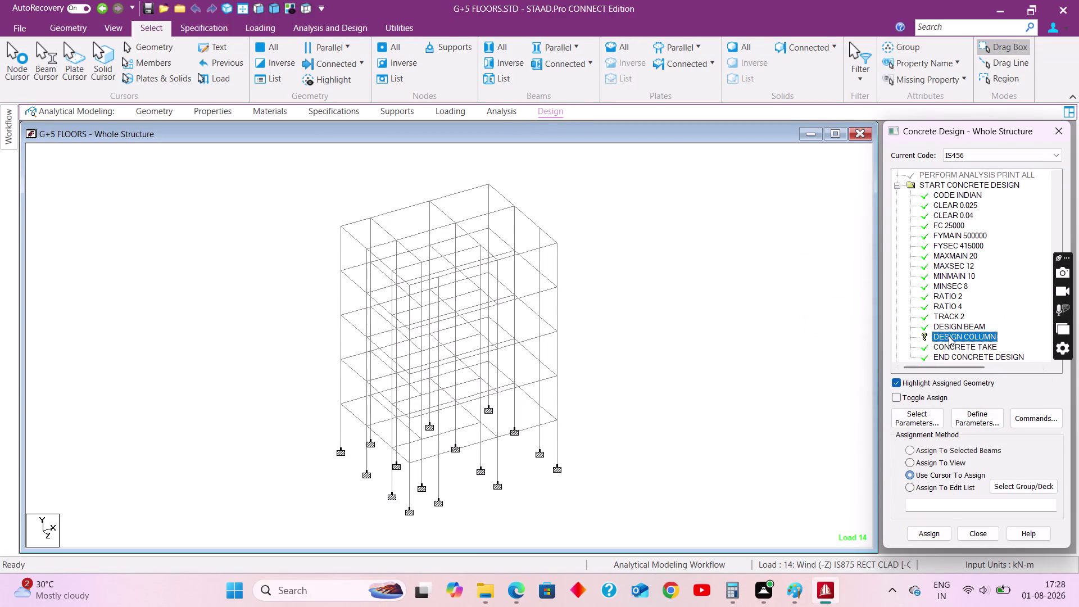
click(554, 42)
click(564, 86)
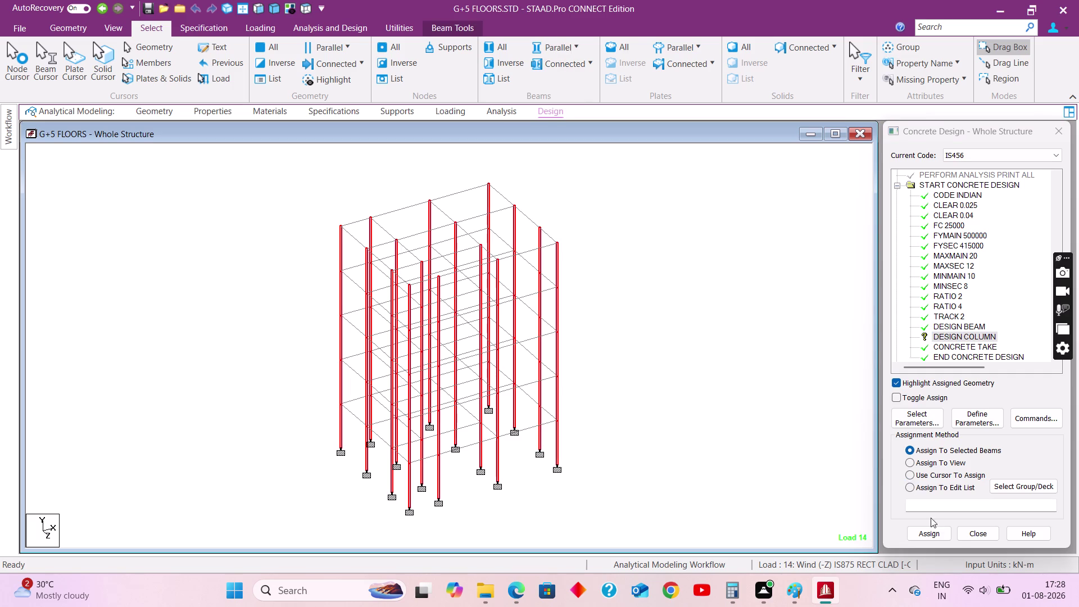
click(933, 534)
click(972, 379)
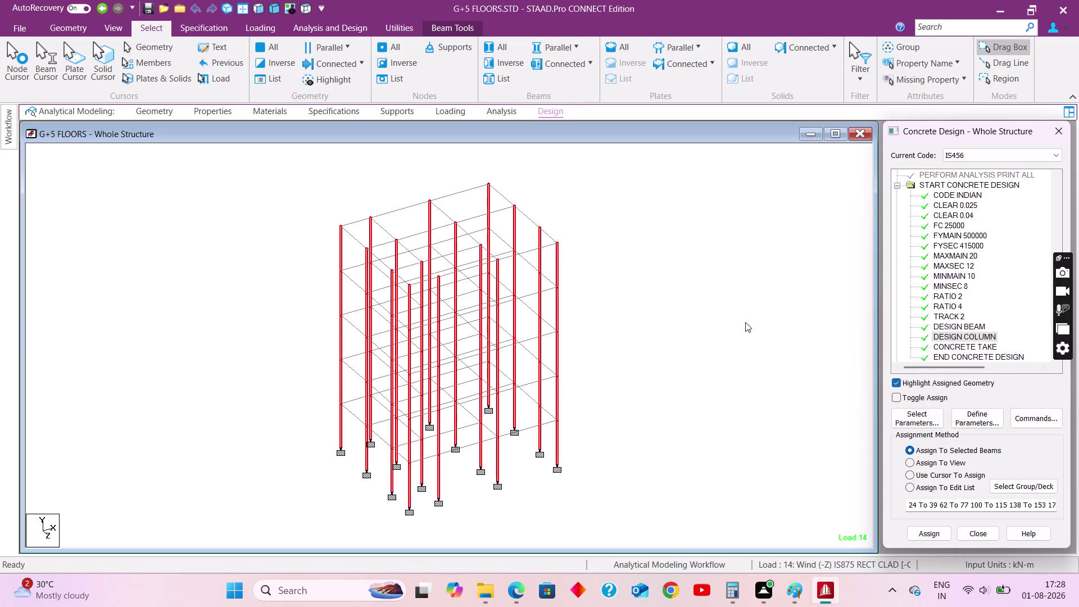
click(731, 314)
scroll(down, 3)
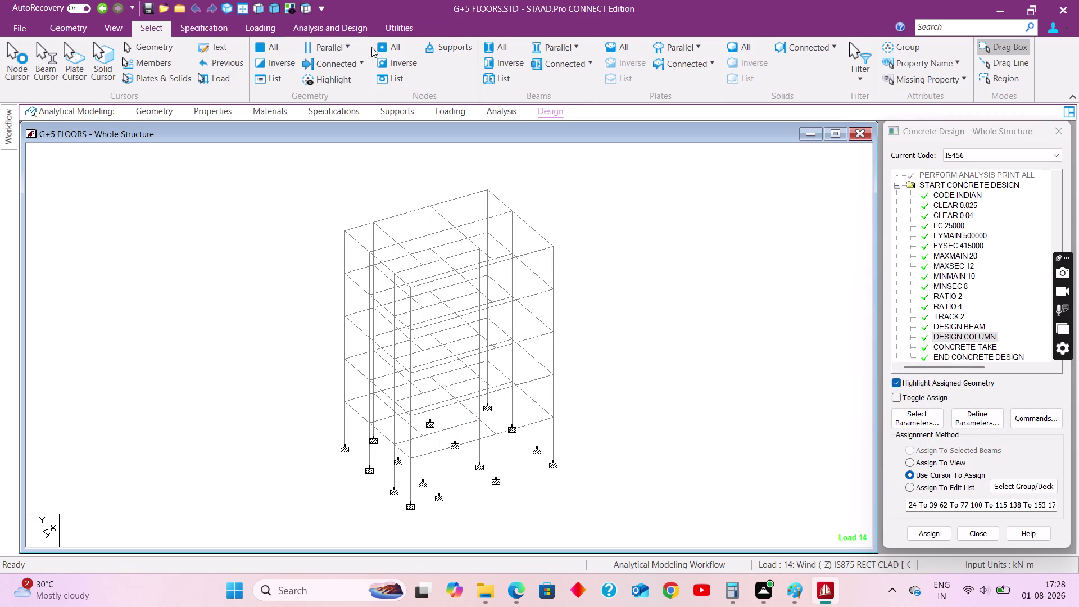
click(366, 26)
Save the model, run analysis and design (0 errors, 5 warnings), and view the output file.
click(239, 71)
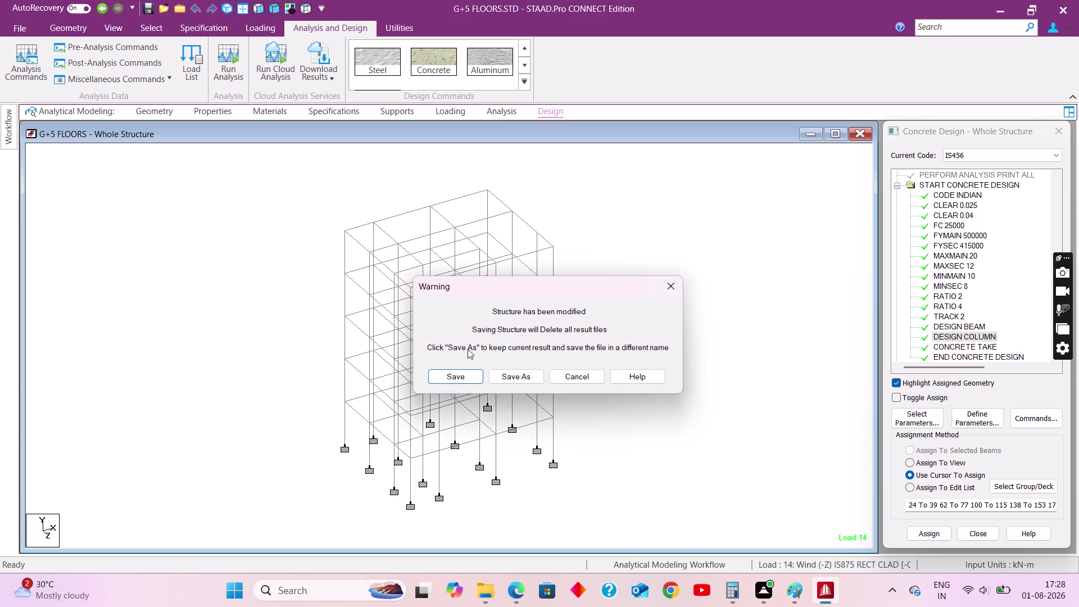
click(463, 376)
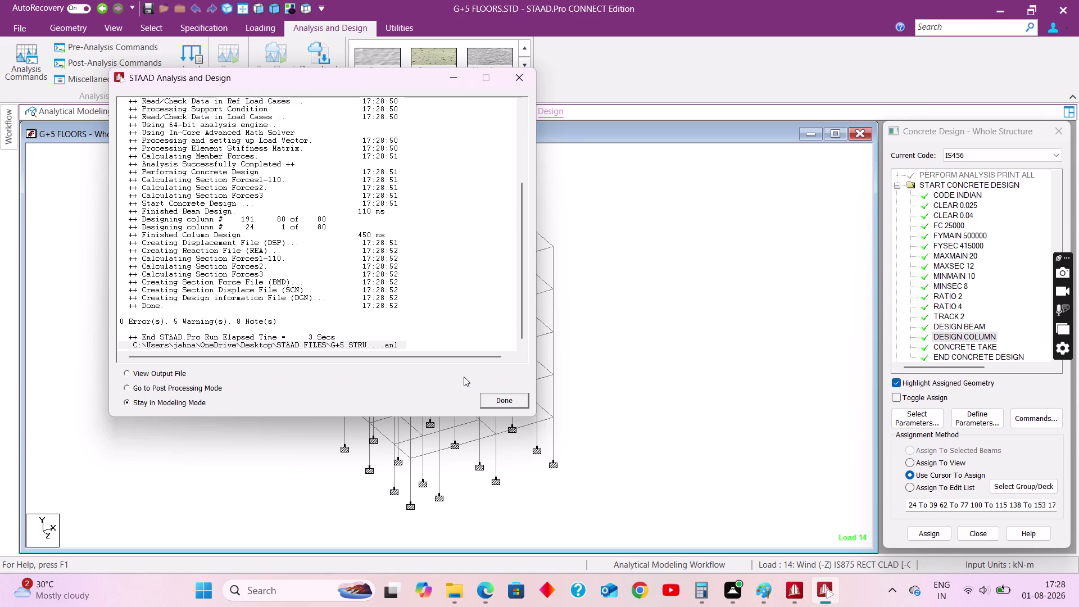
click(180, 372)
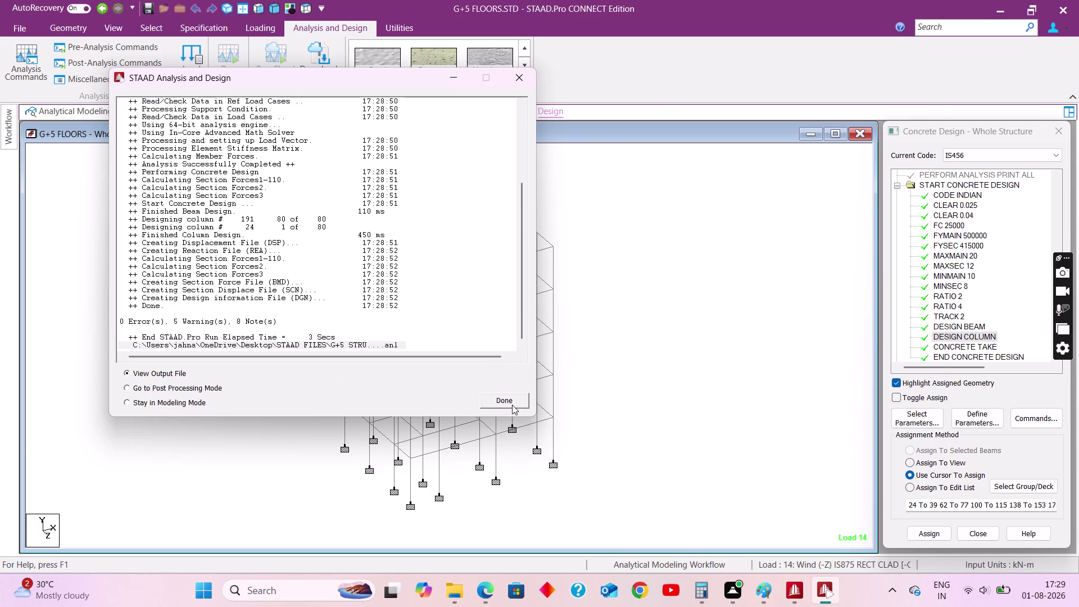
click(512, 405)
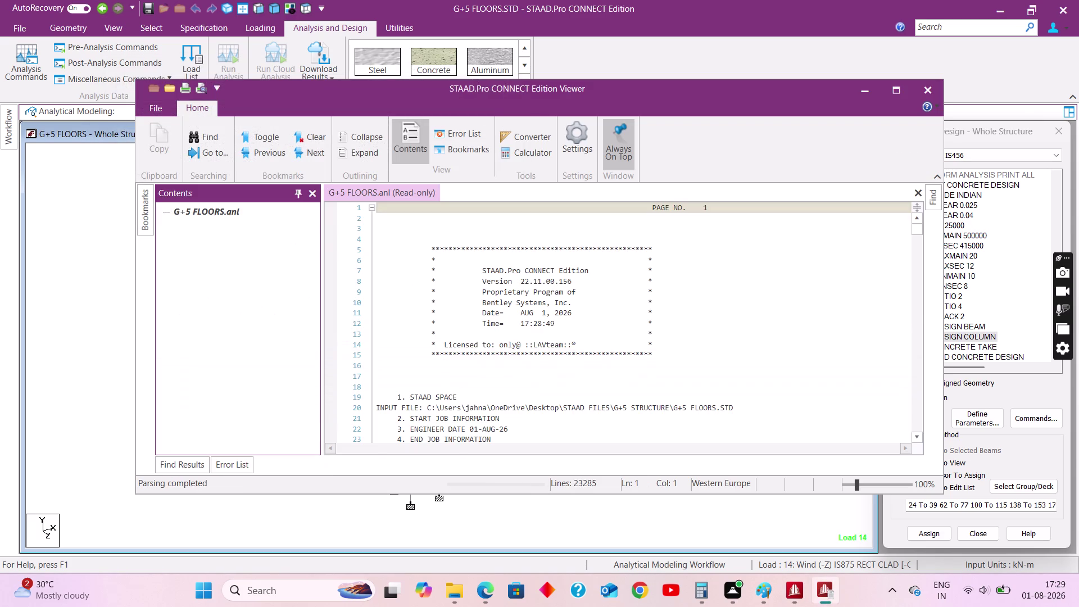
Jump to the Error List warnings at output lines 300, 19943 and 12656.
scroll(down, 3)
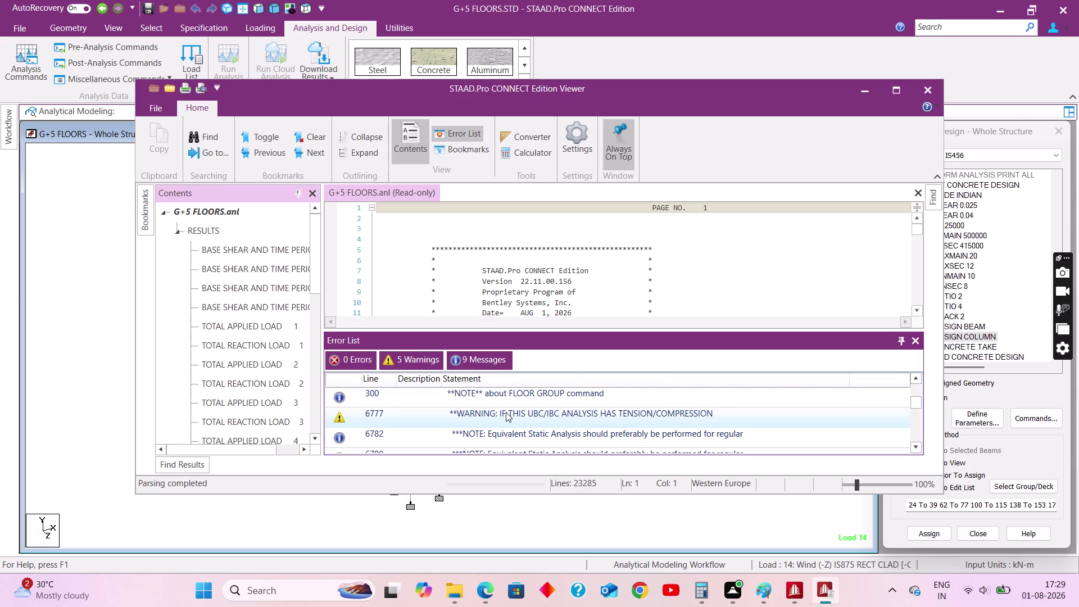
double_click(504, 397)
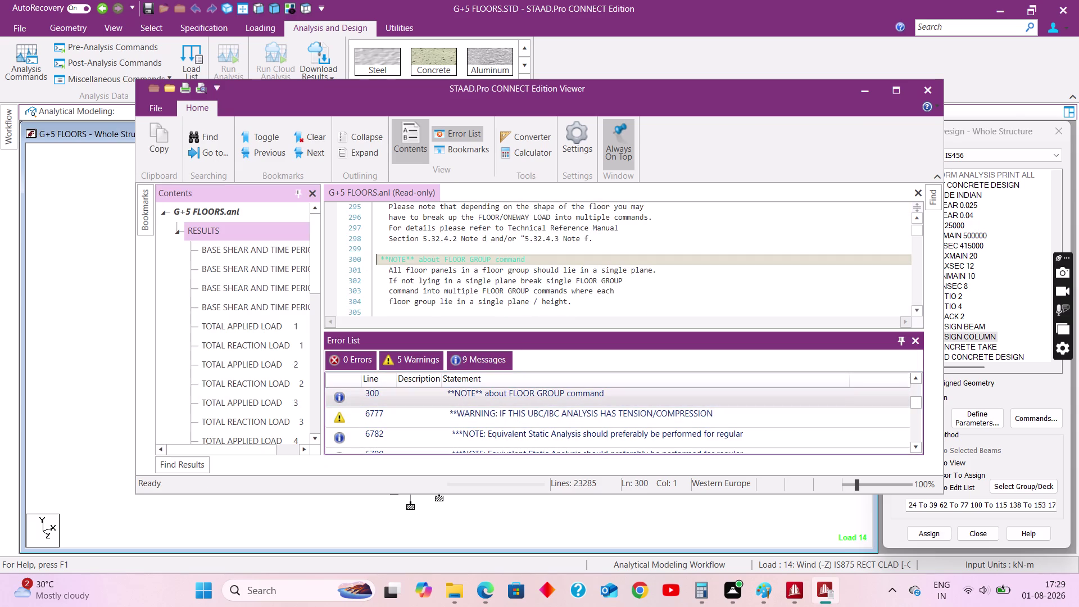
scroll(down, 3)
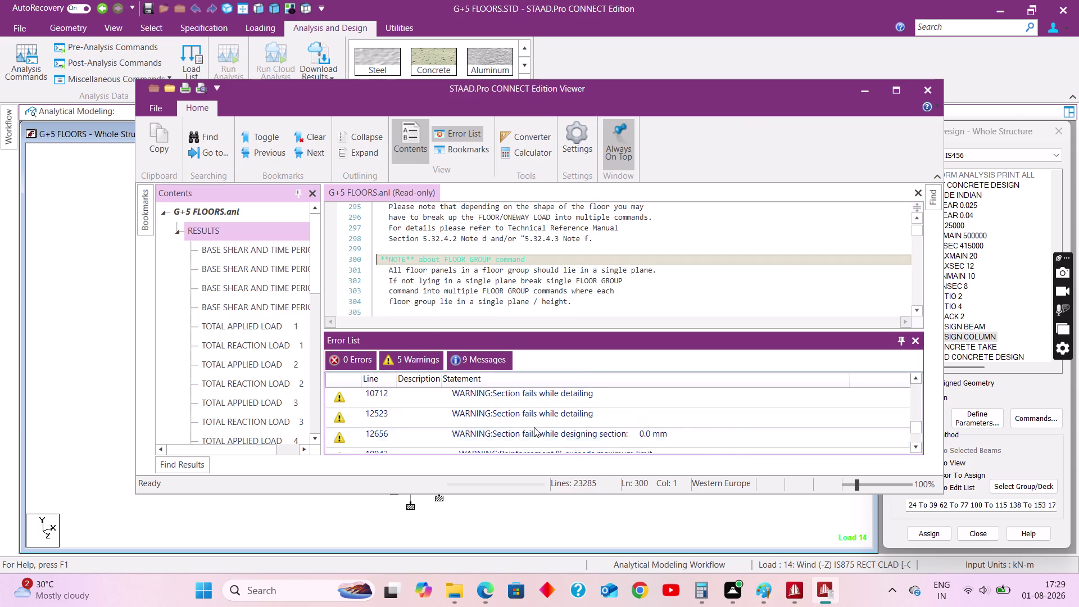
click(522, 416)
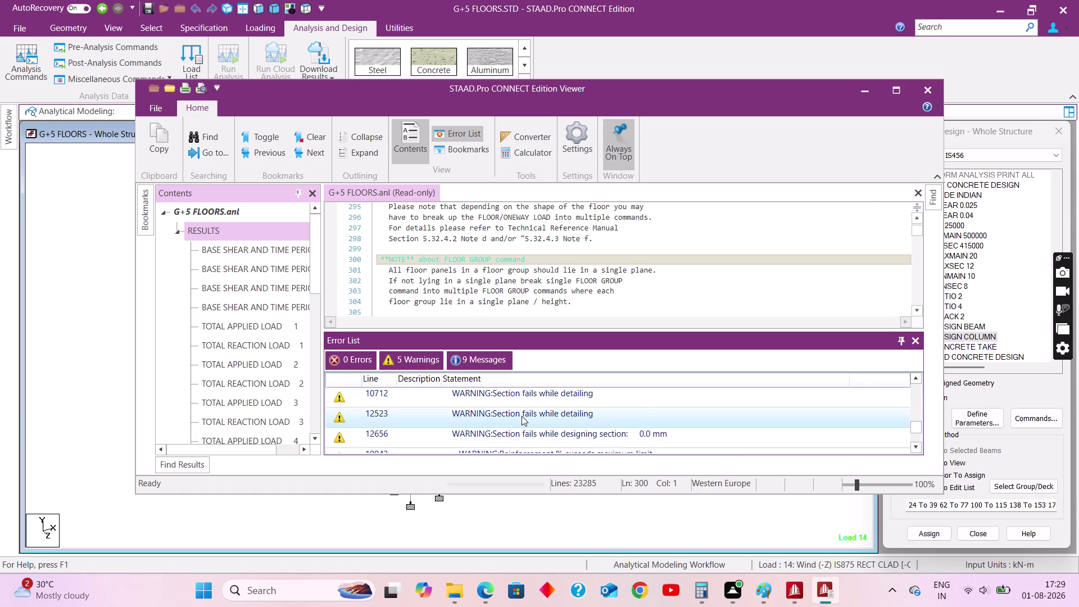
scroll(down, 3)
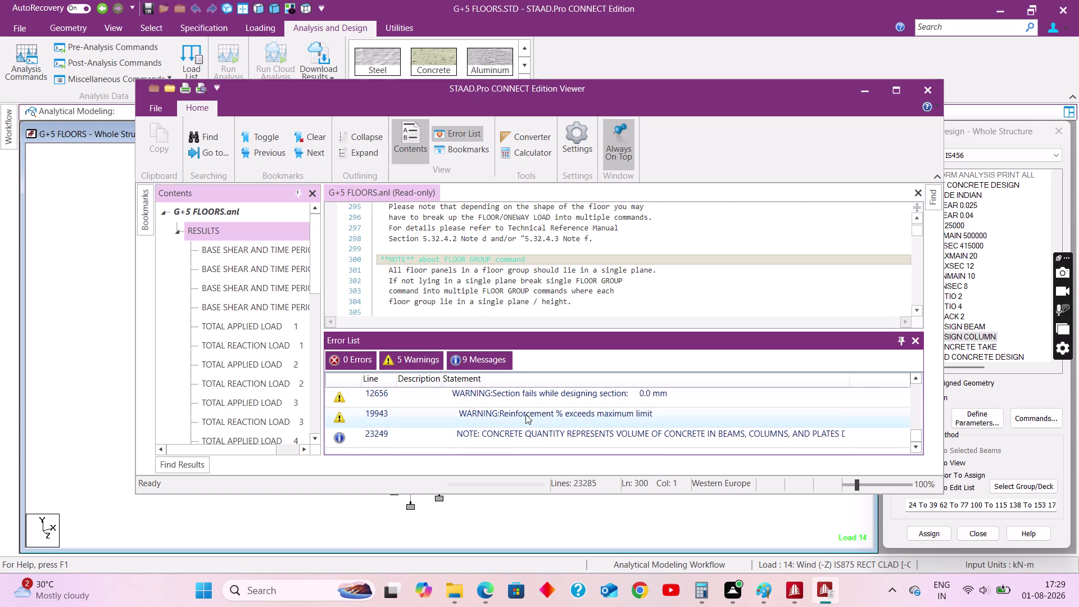
double_click(525, 414)
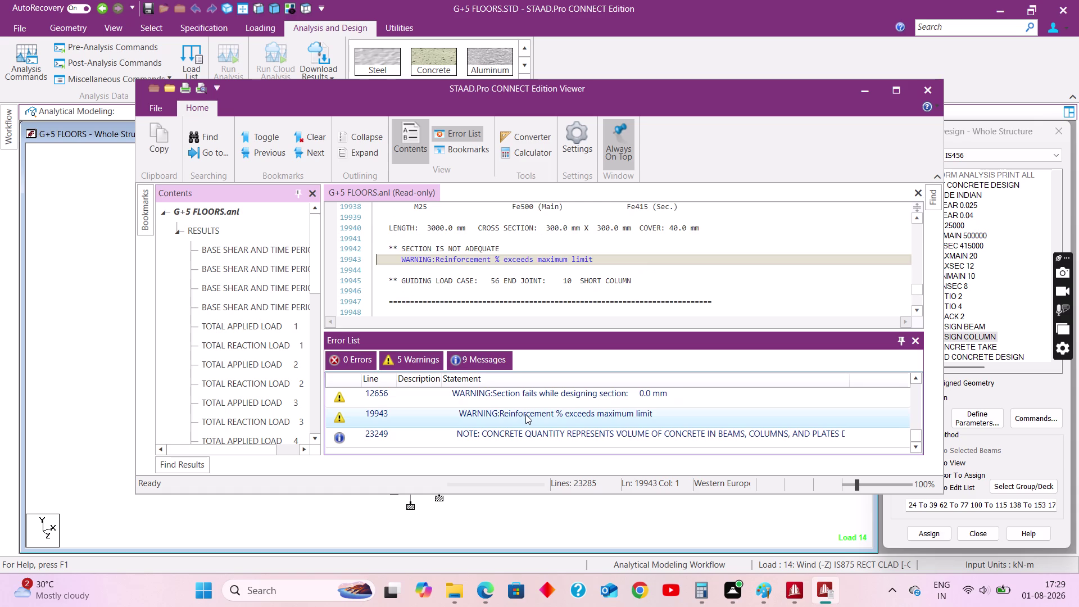
scroll(up, 3)
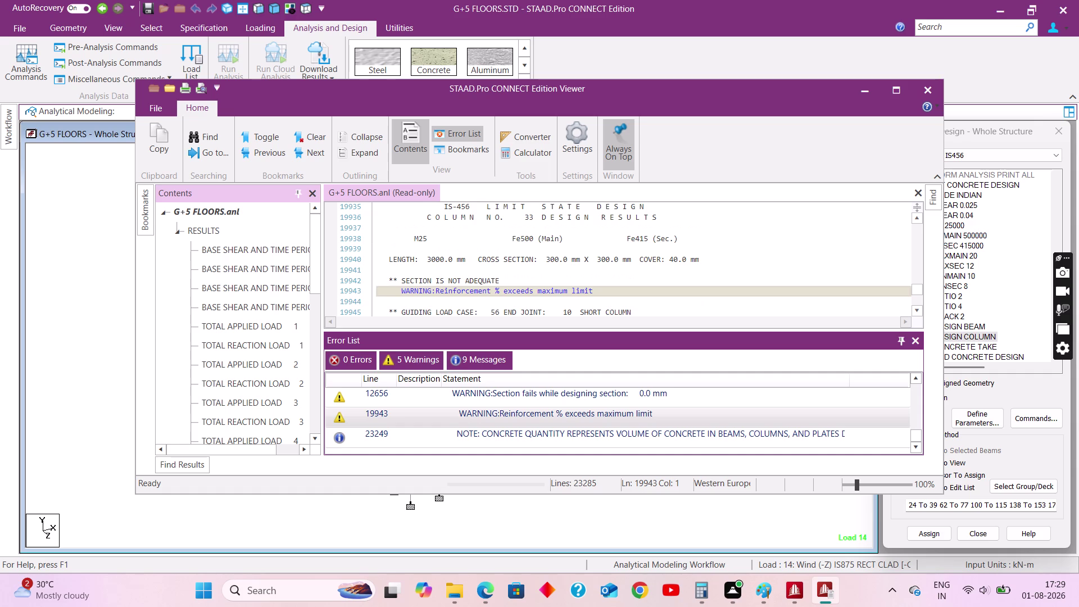
double_click(513, 398)
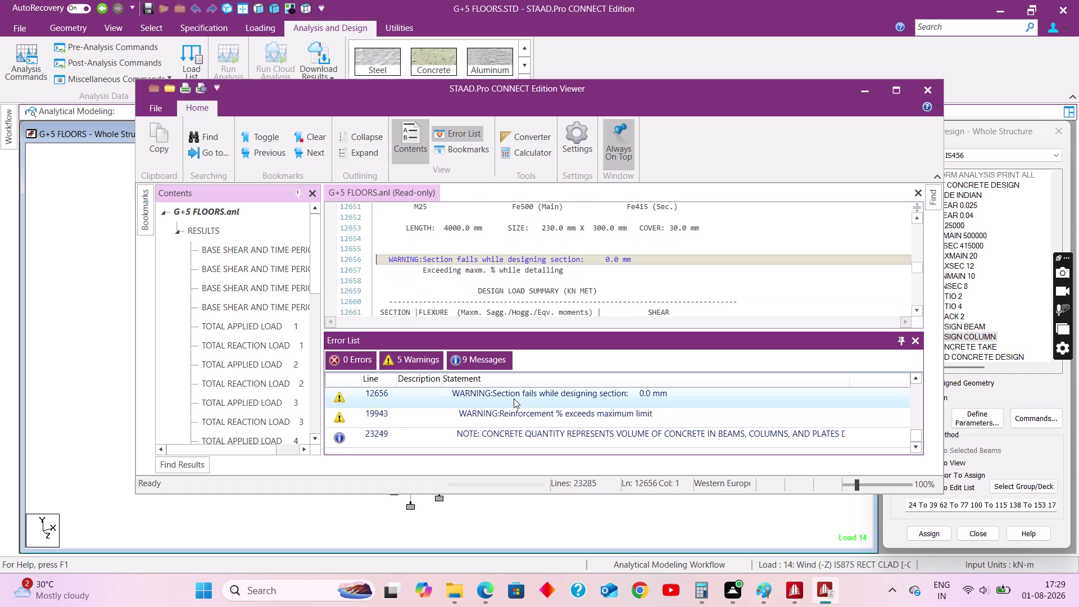
scroll(up, 3)
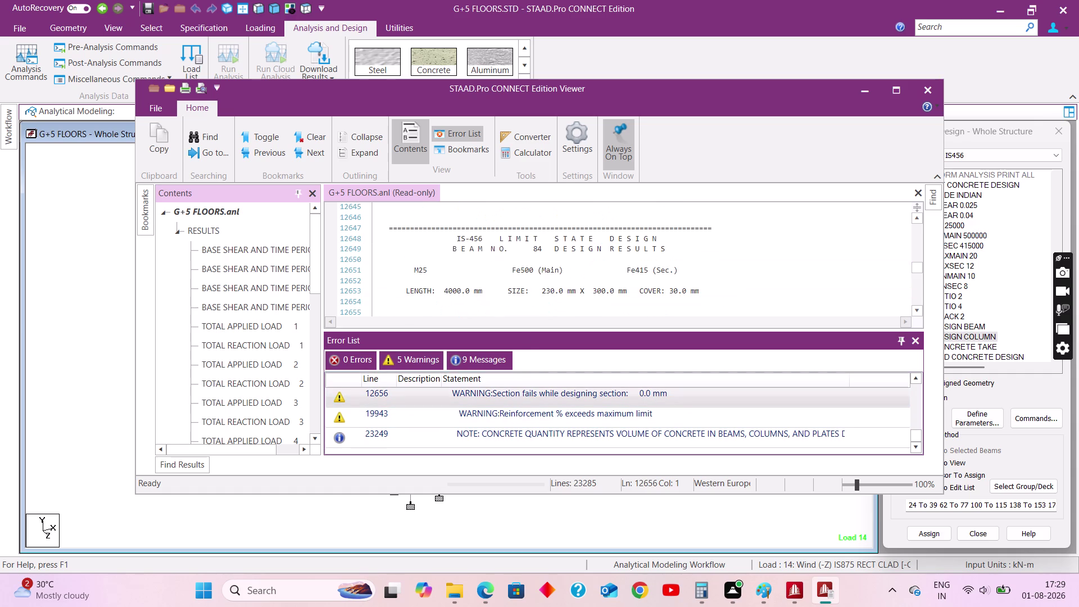
Jump to the line 10712 detailing warning, then the beam 82 and beam 84 warnings.
scroll(up, 3)
scroll(up, 3)
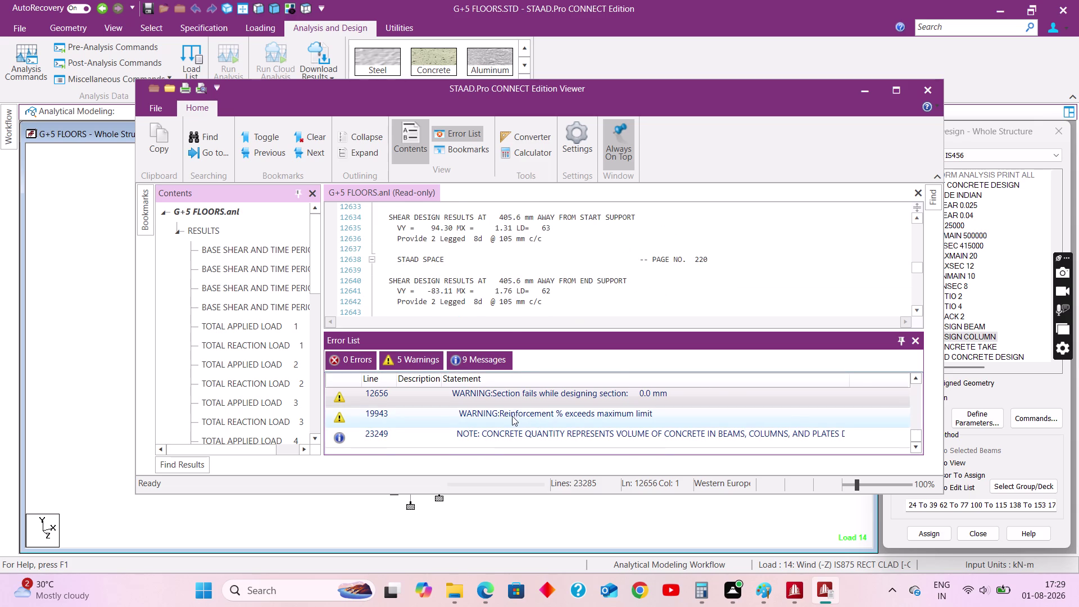
scroll(up, 3)
scroll(up, 3)
scroll(down, 3)
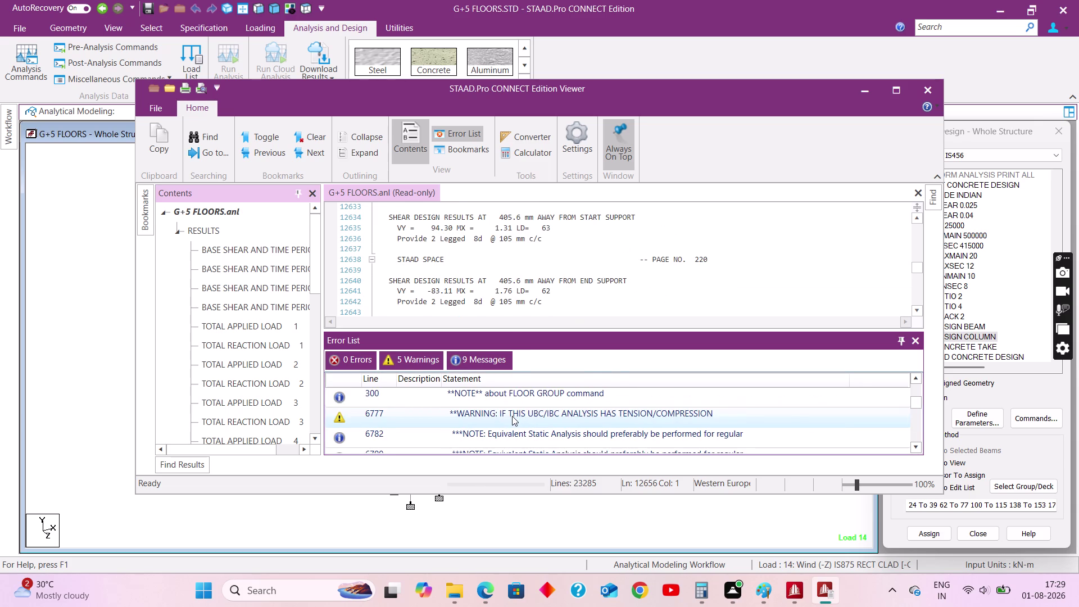
scroll(down, 3)
scroll(down, 3)
double_click(499, 397)
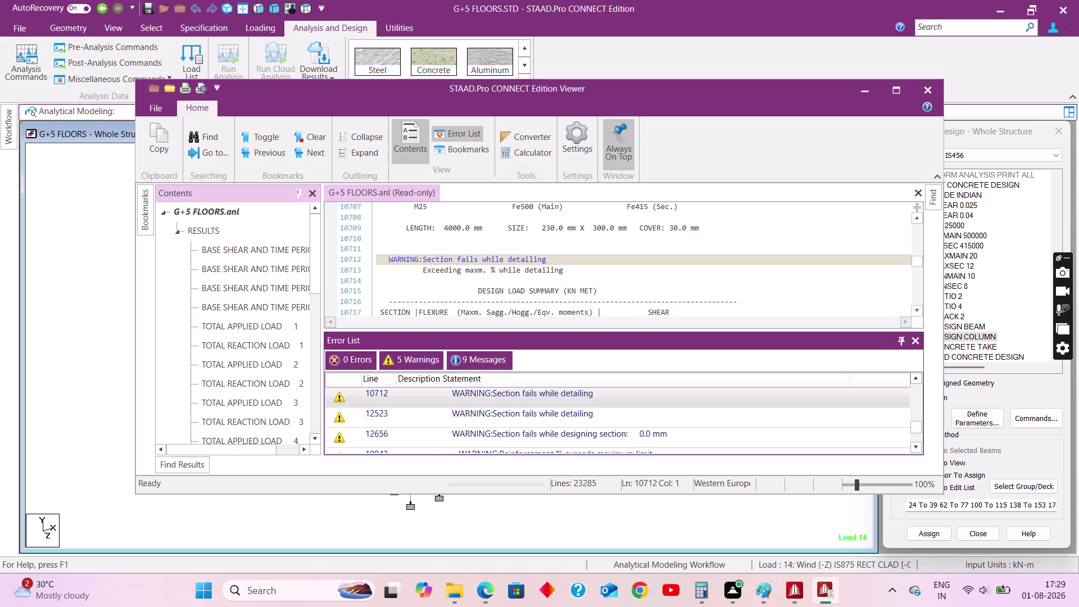
scroll(up, 3)
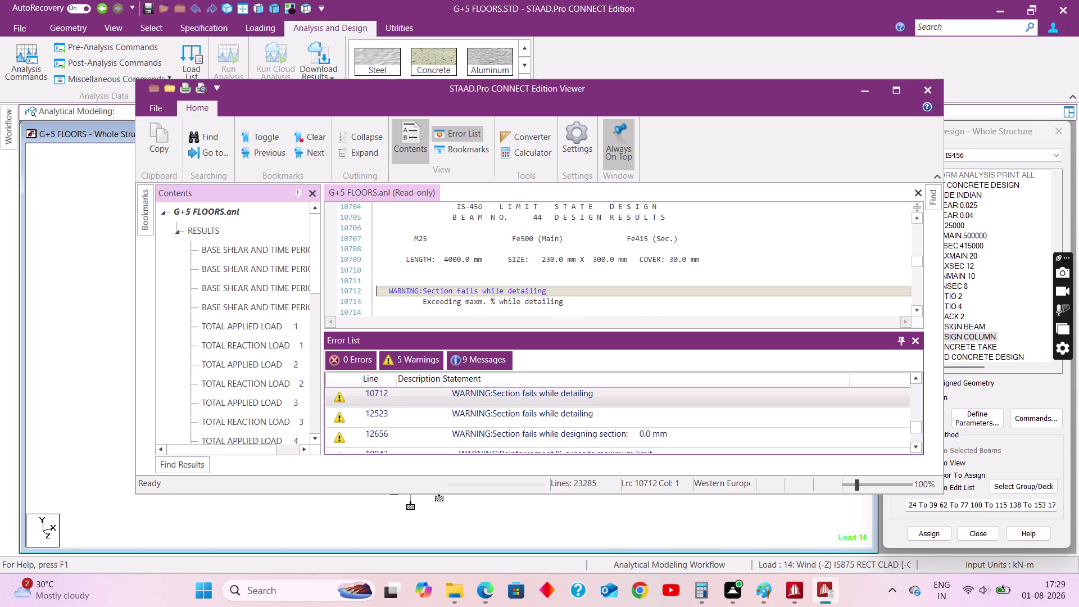
double_click(550, 413)
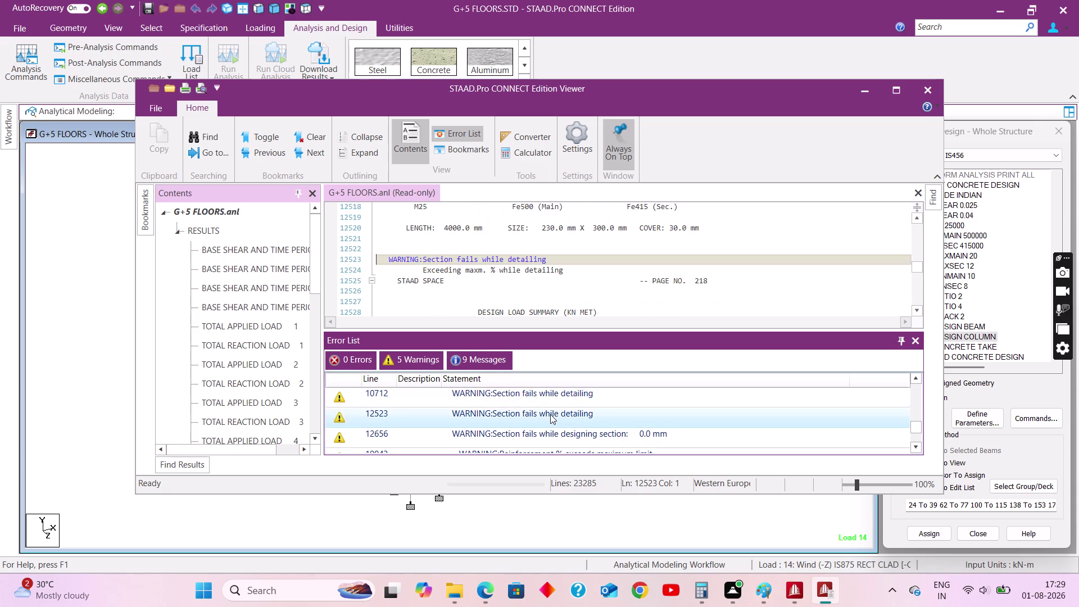
scroll(up, 3)
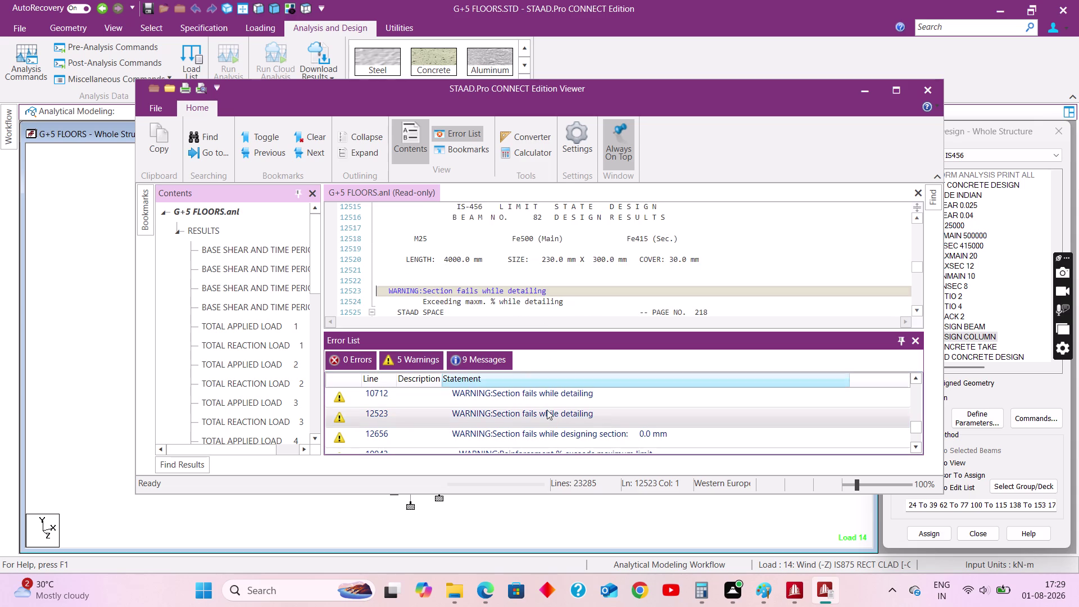
double_click(550, 436)
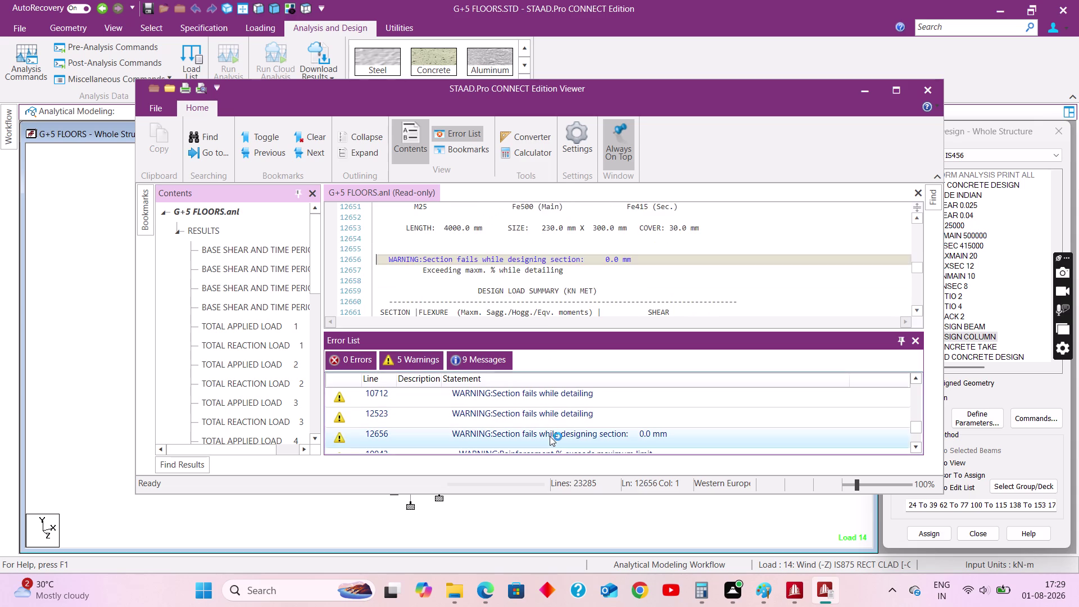
scroll(up, 3)
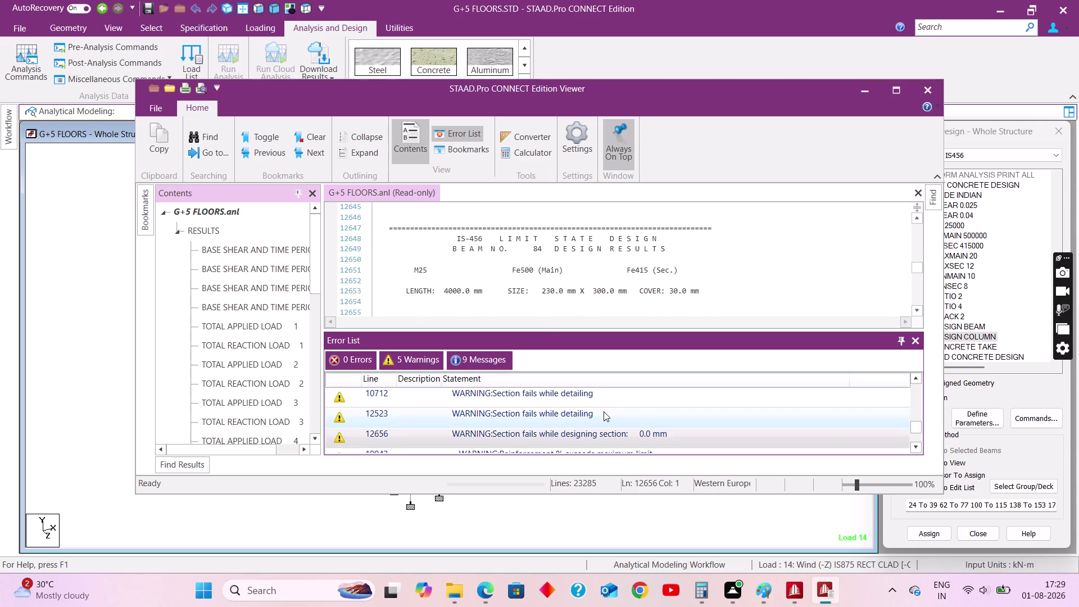
Revisit the column 33 reinforcement warning and the beam 84 design warning.
scroll(down, 3)
double_click(602, 412)
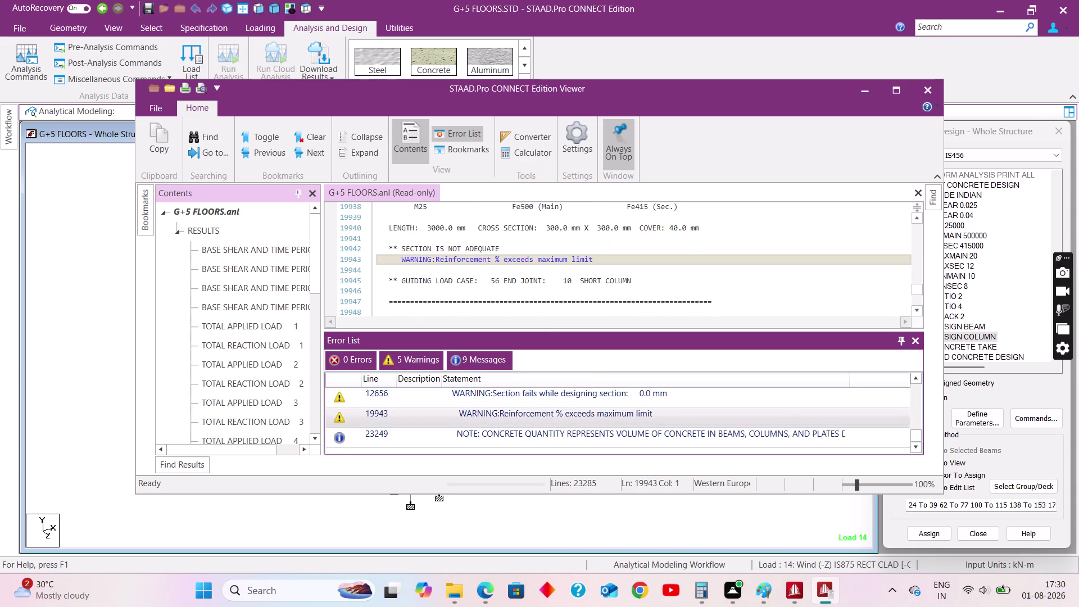
scroll(up, 3)
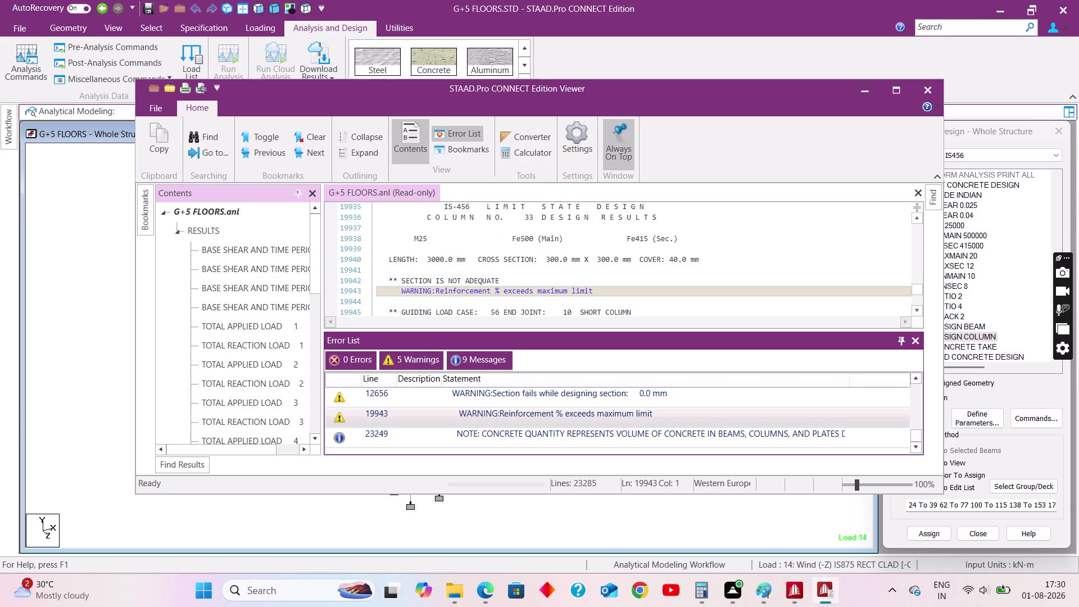
scroll(down, 3)
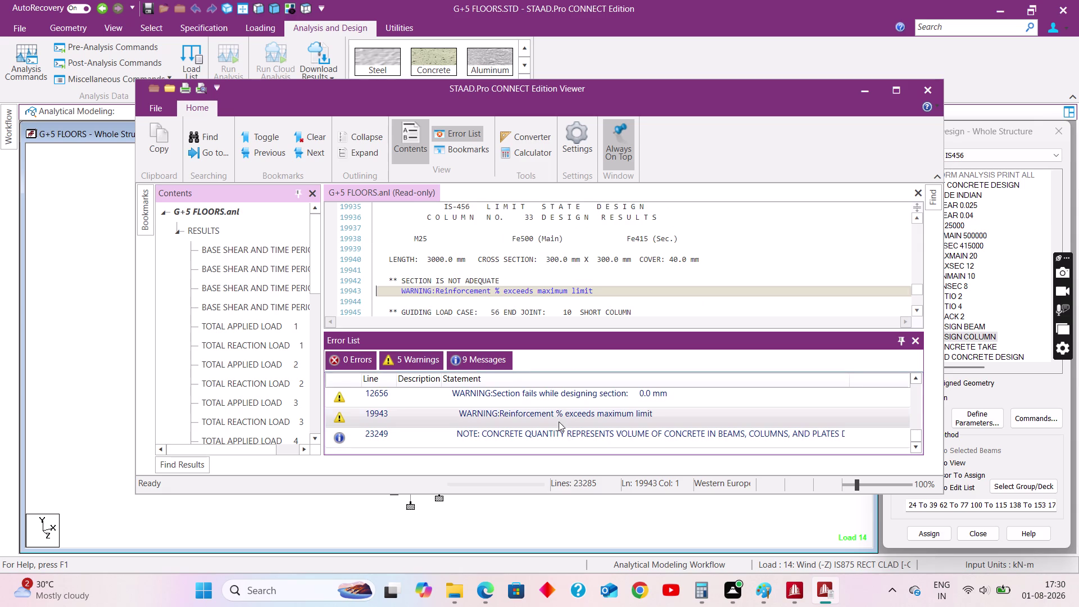
double_click(557, 417)
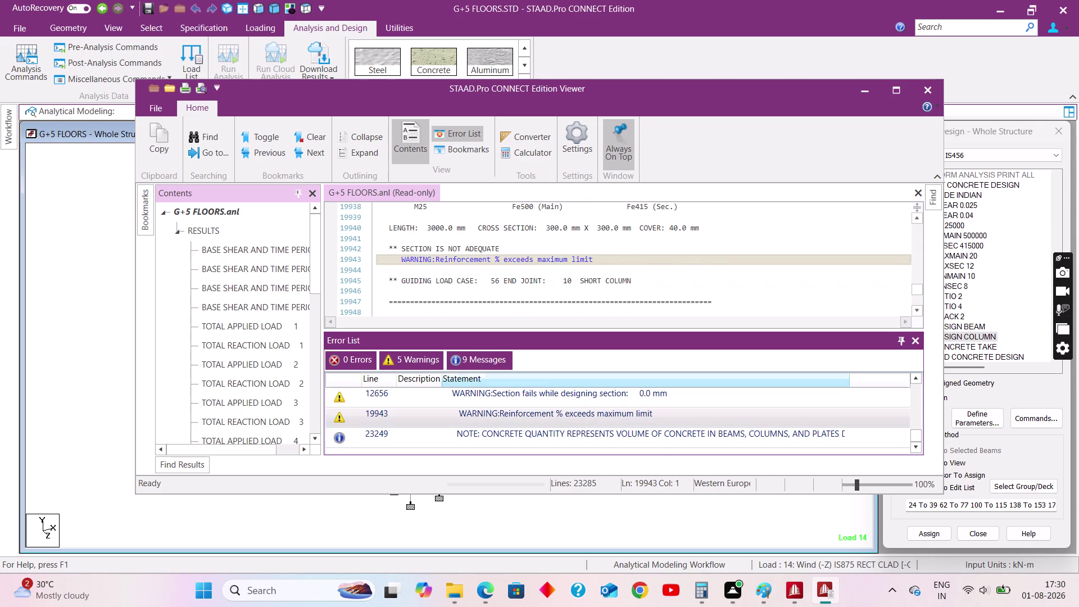
scroll(up, 3)
scroll(up, 3)
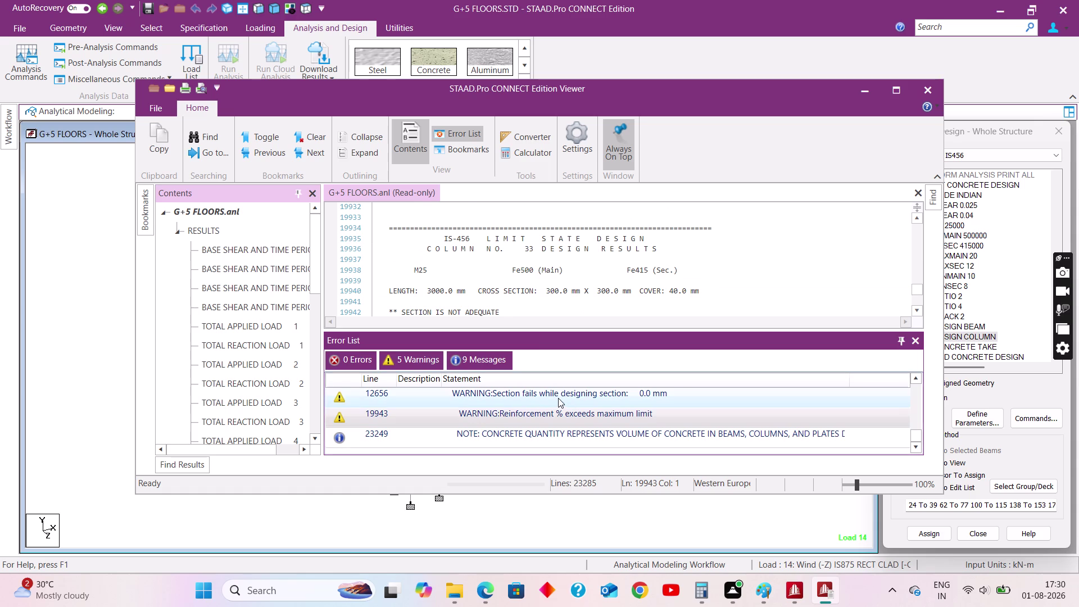
double_click(558, 398)
scroll(up, 3)
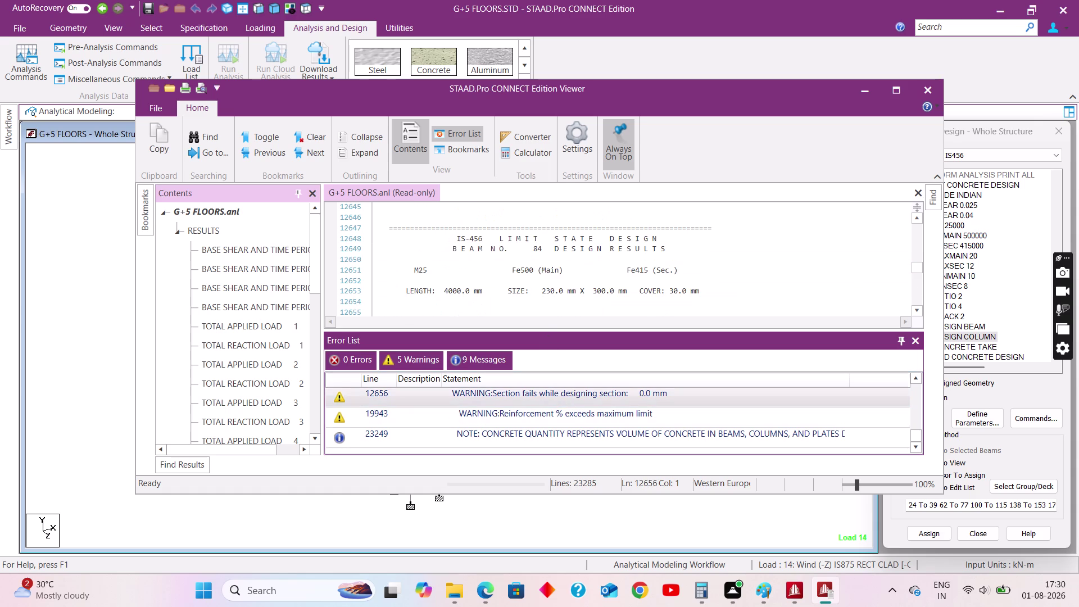
scroll(up, 3)
Check the beam 44 and beam 82 detailing warnings, then minimise the Viewer.
double_click(558, 415)
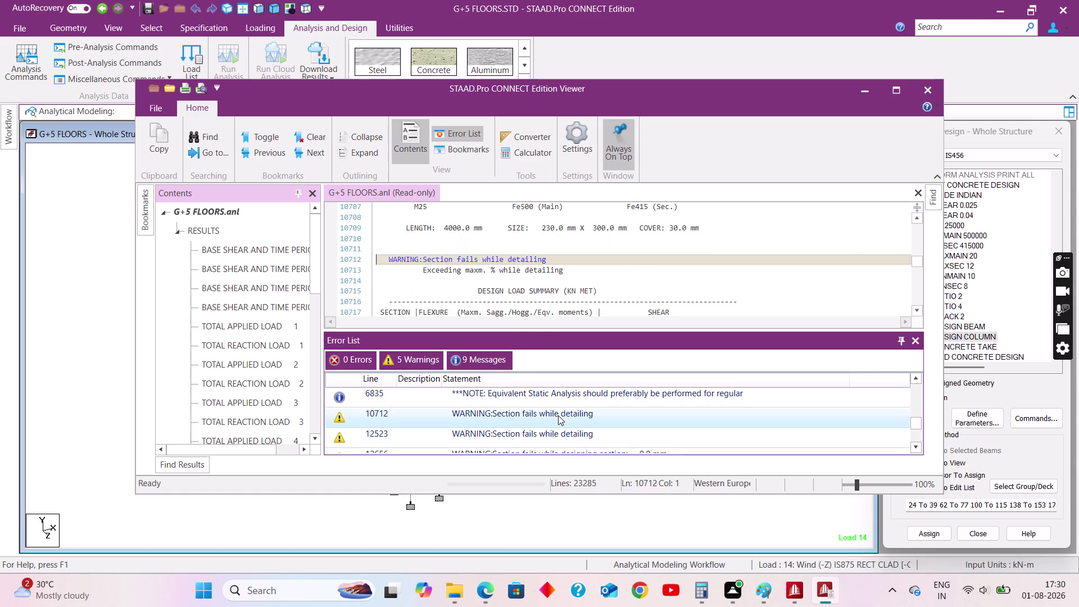
scroll(up, 3)
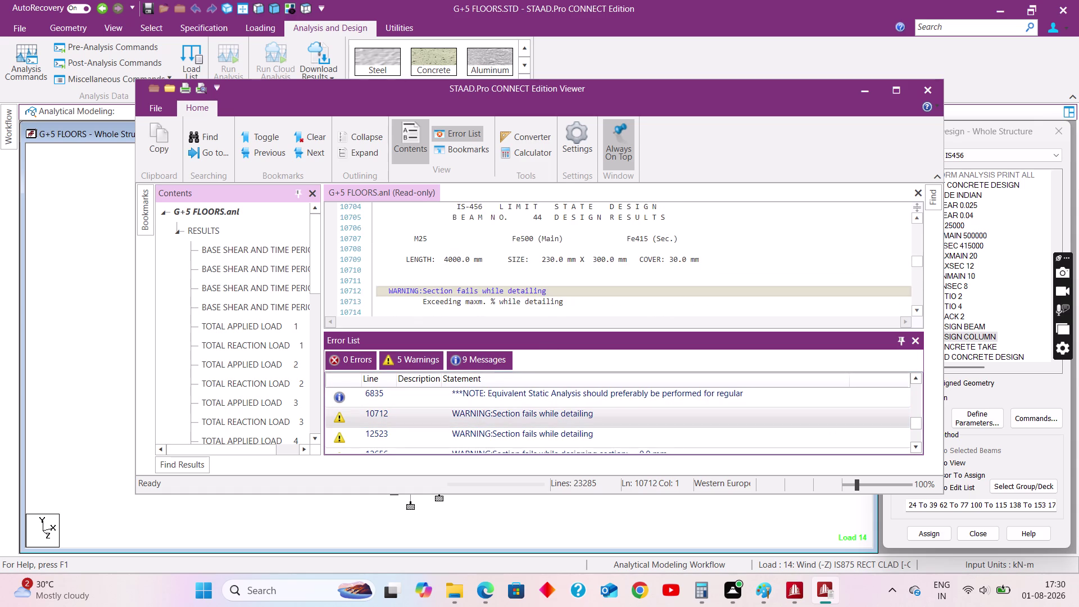
double_click(559, 432)
scroll(up, 3)
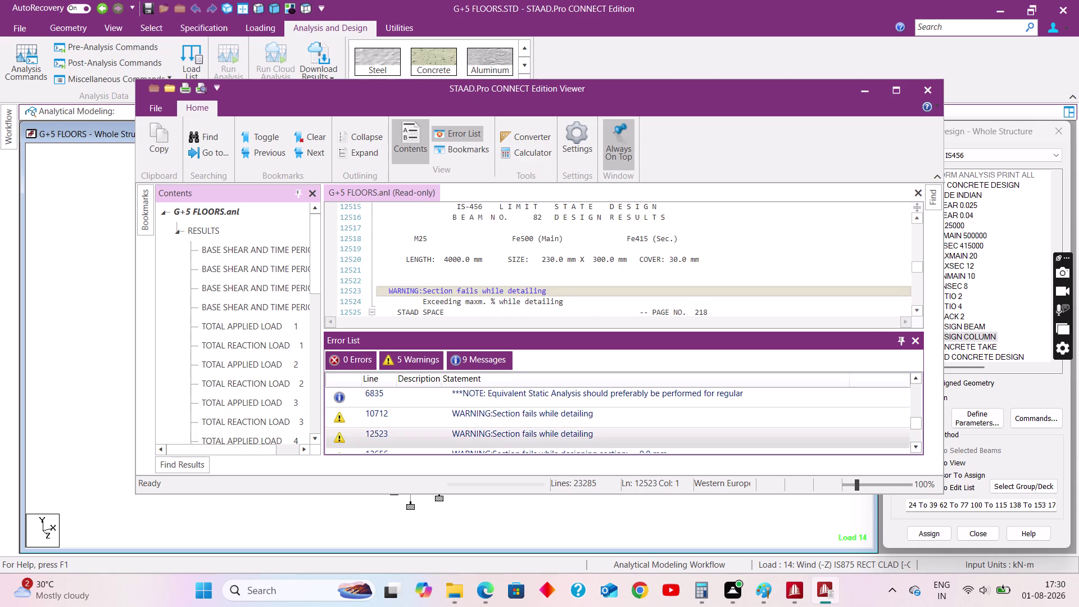
click(859, 95)
click(603, 263)
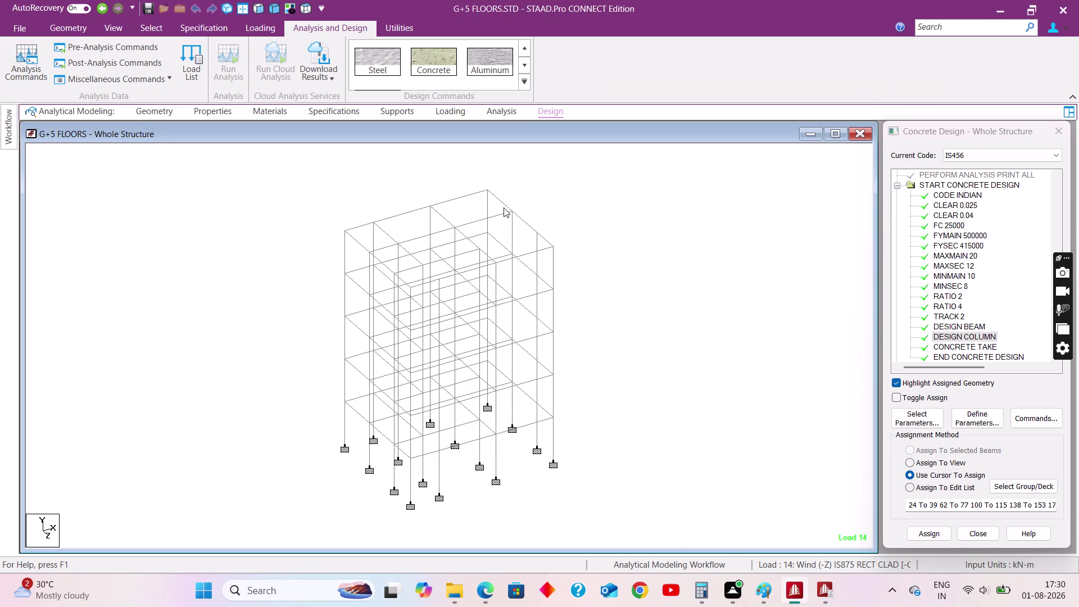
click(150, 21)
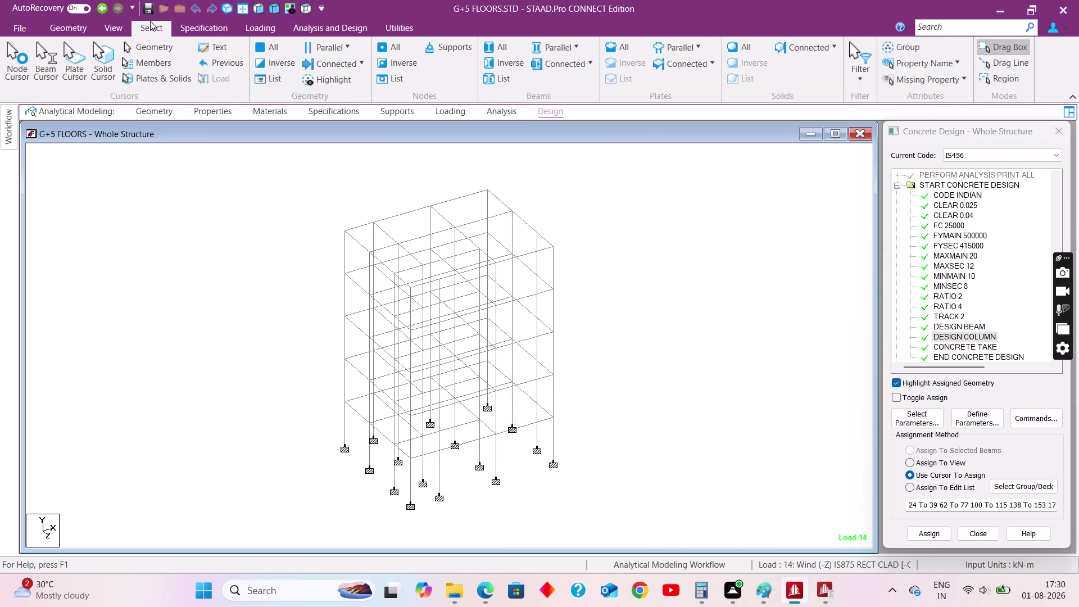
Select member 33 from the Beams List.
click(502, 78)
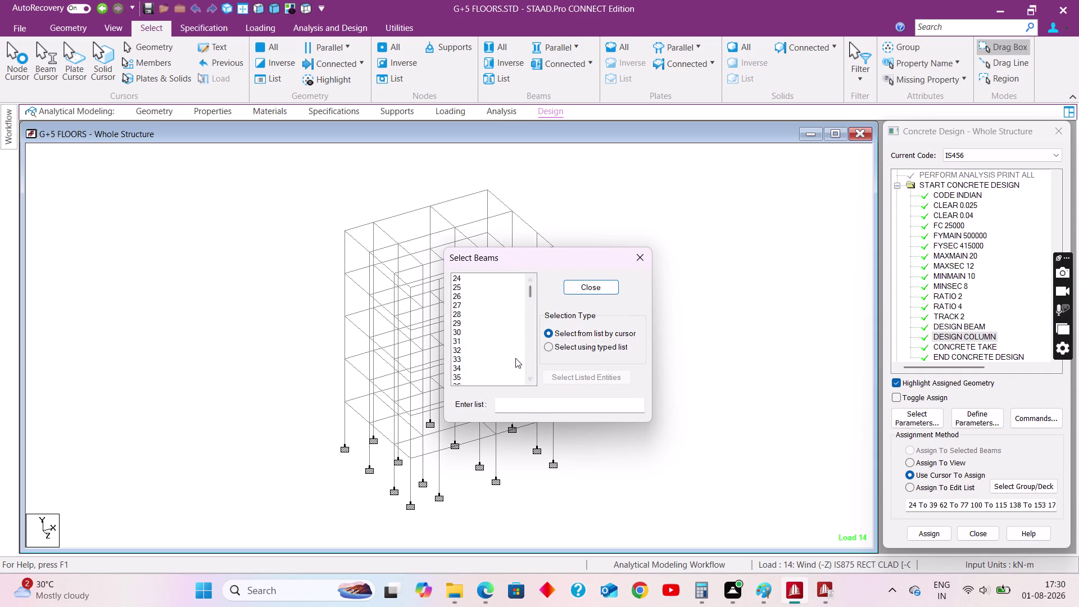
click(457, 358)
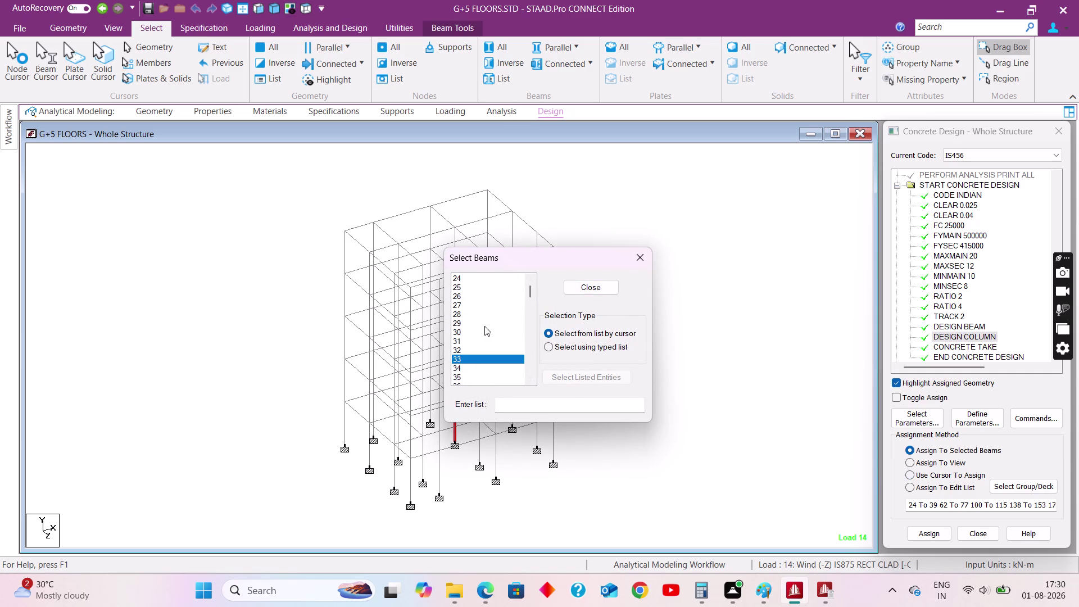
scroll(down, 3)
scroll(down, 3)
scroll(down, 3)
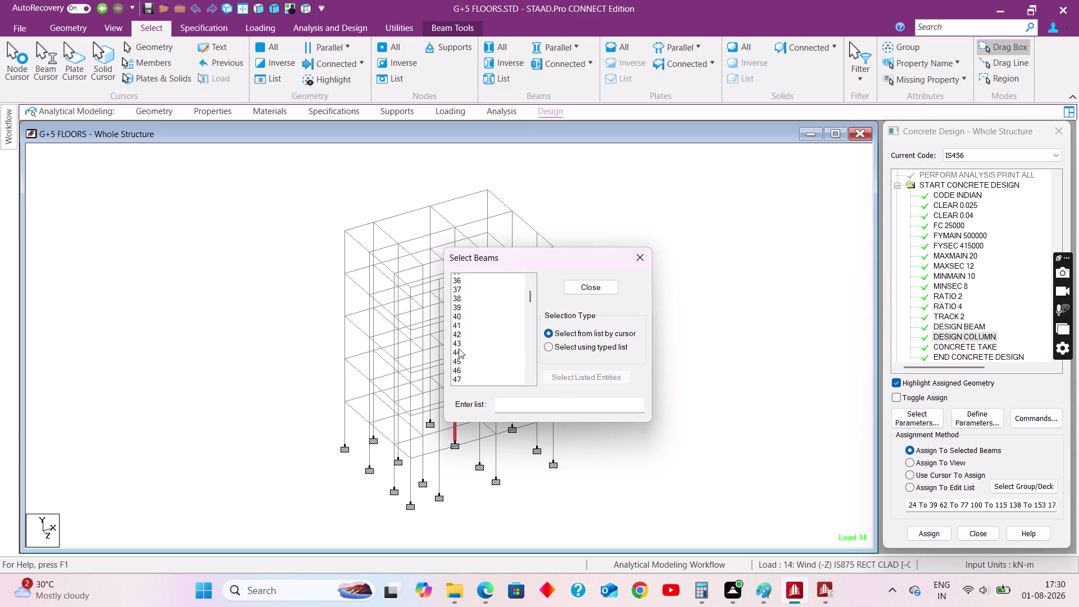
scroll(up, 3)
double_click(468, 276)
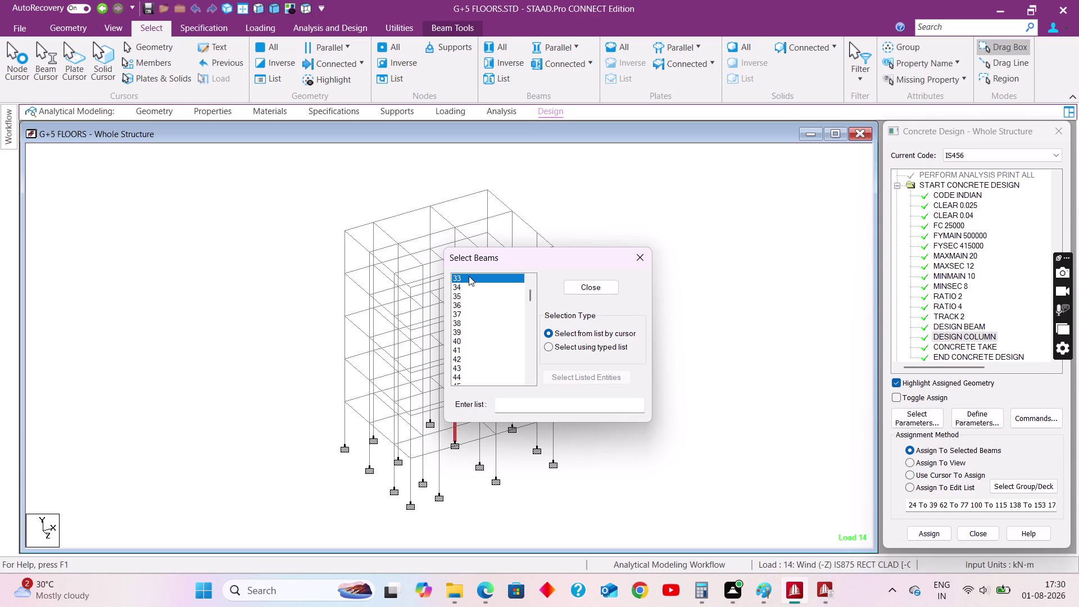
Enter '33,44' as the typed beam list and restore the output Viewer.
click(550, 348)
click(500, 406)
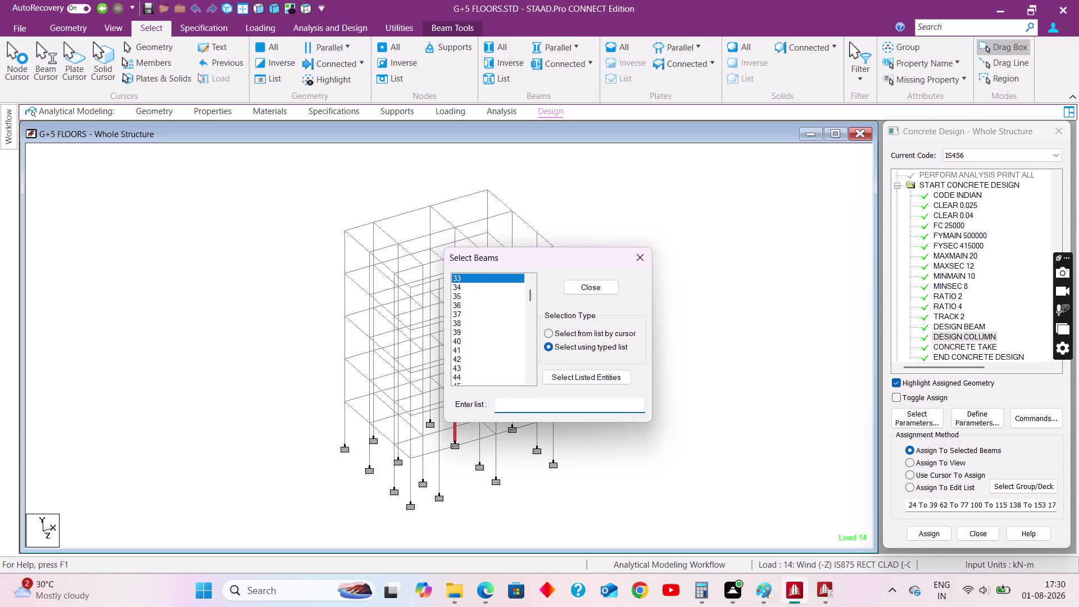
text(33)
key(comma)
text(44)
key(comma)
click(824, 592)
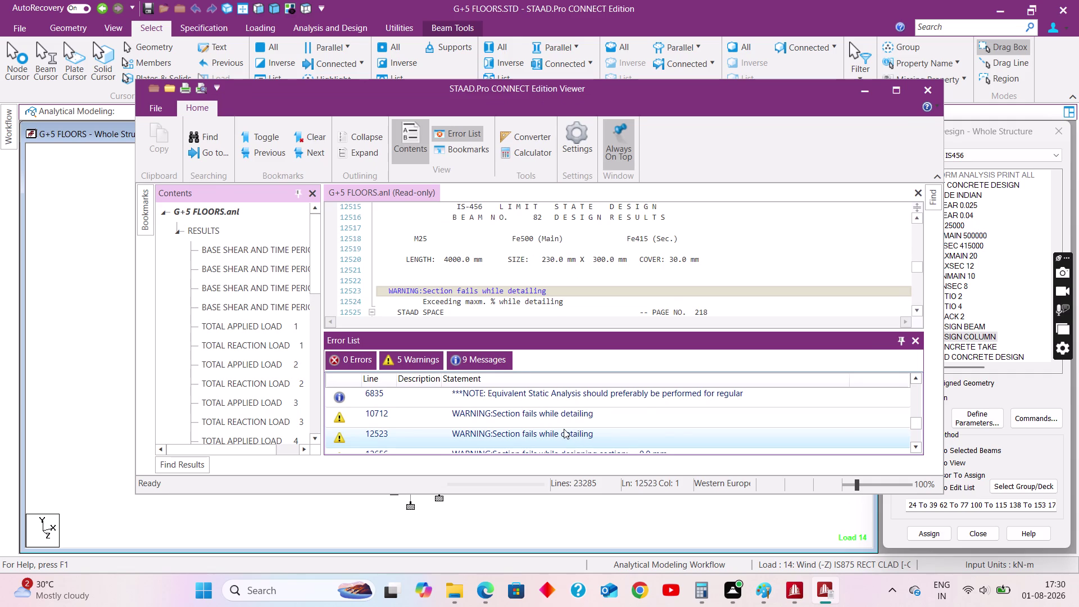
Recheck the column 33 reinforcement warning and the beam 84 design warning in the Error List.
scroll(down, 3)
double_click(575, 414)
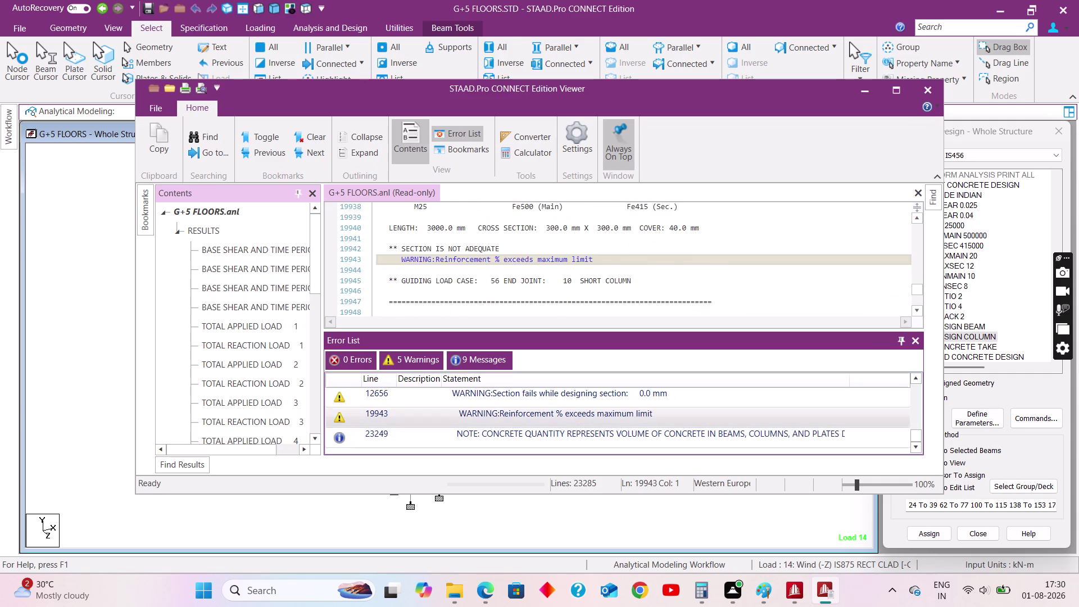
scroll(up, 3)
scroll(up, 3)
scroll(down, 3)
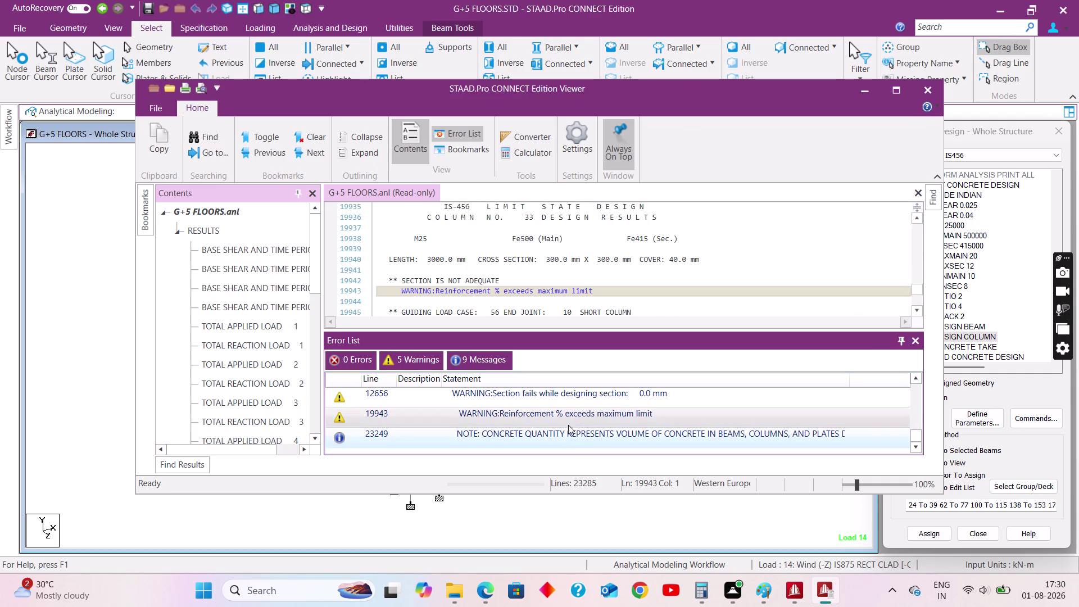
double_click(566, 397)
scroll(up, 3)
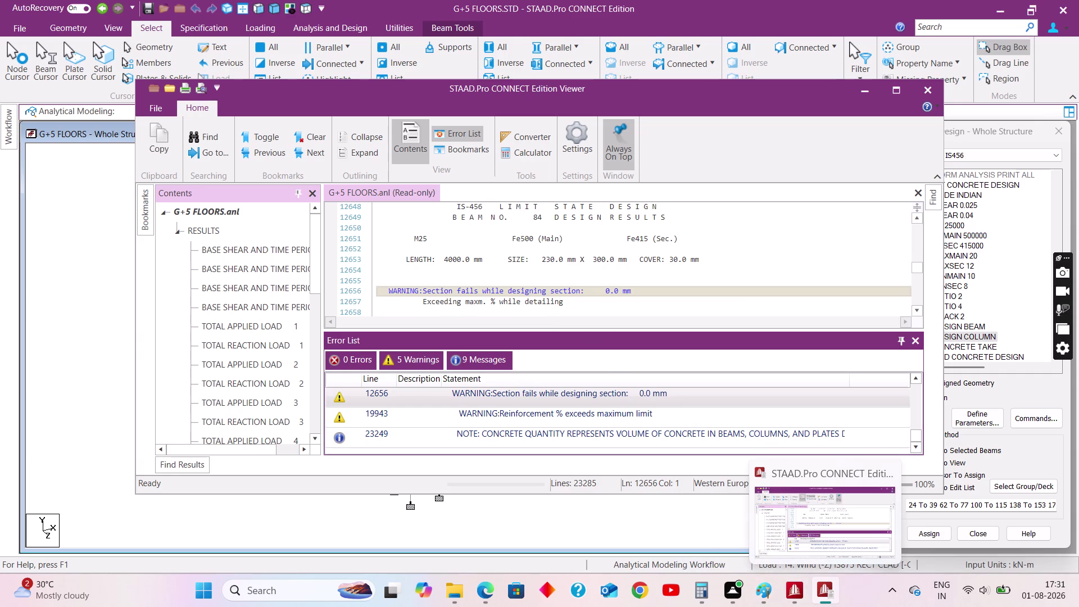
double_click(585, 394)
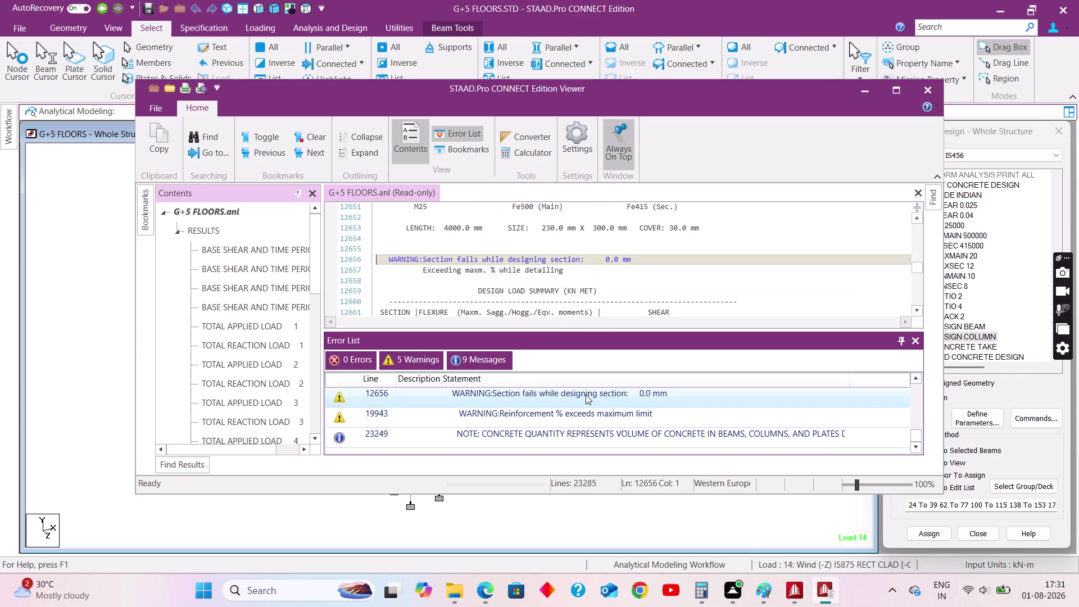
Recheck the beam 82 detailing warning, then minimise the Viewer and return to Select Beams.
scroll(up, 3)
scroll(up, 3)
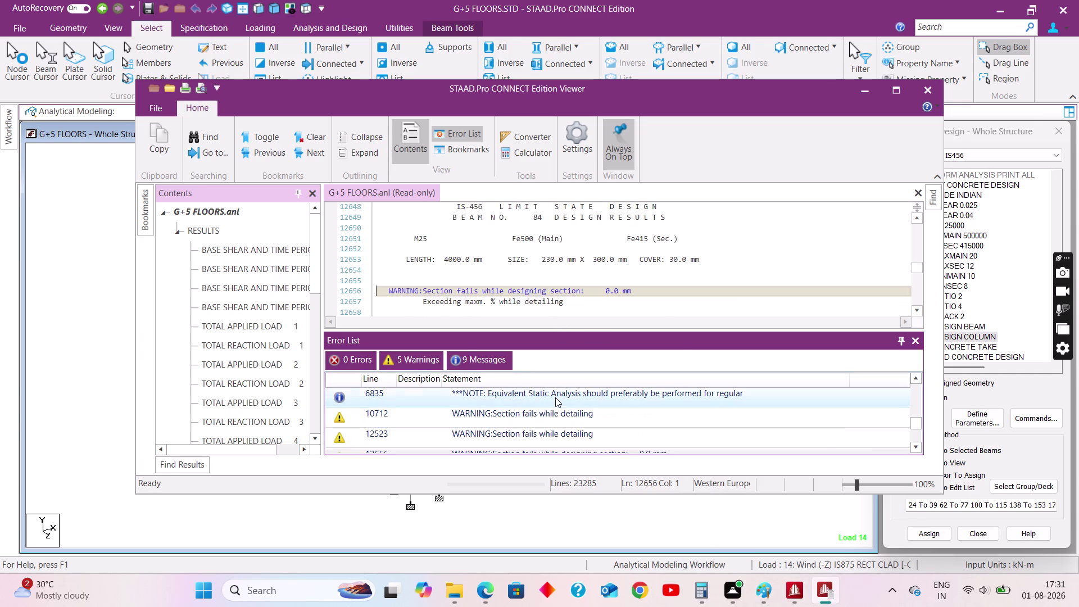
double_click(565, 439)
scroll(up, 3)
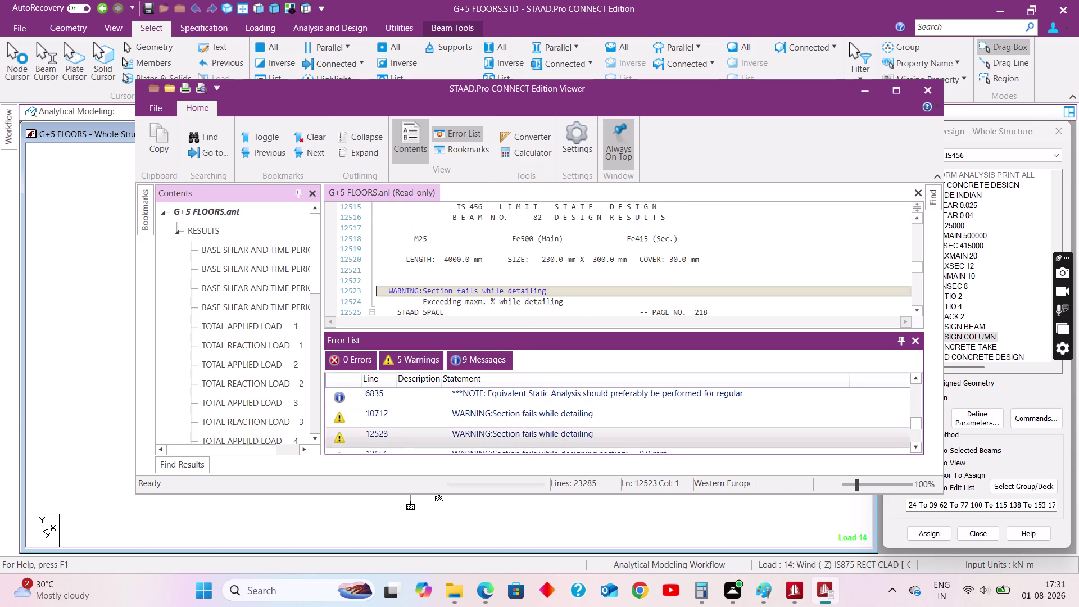
click(792, 589)
click(869, 93)
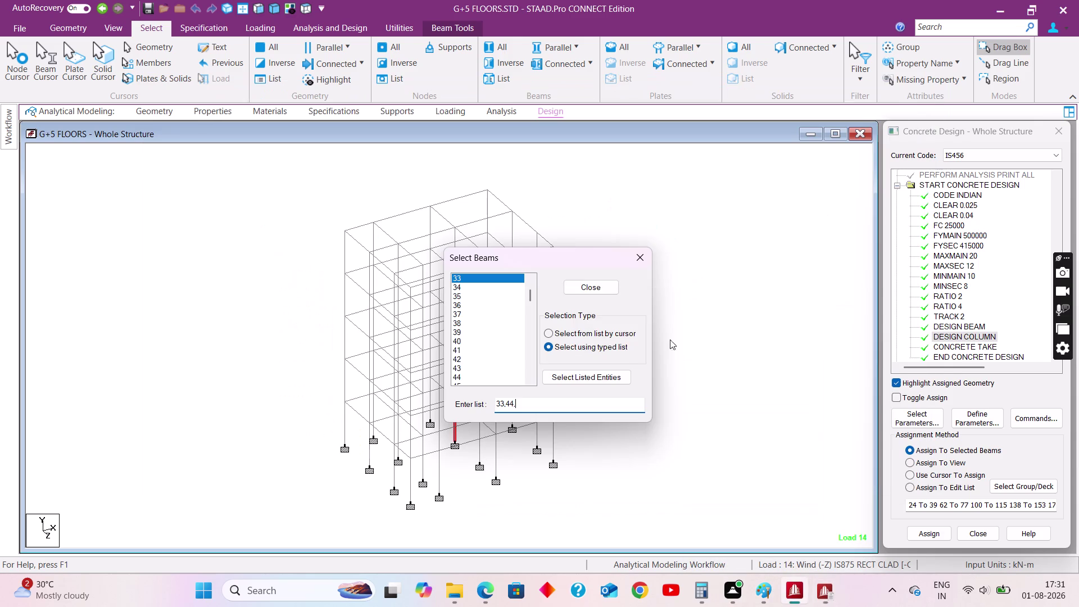
Edit the beam list to 33,44,82,84 and select the listed members.
click(528, 408)
key(8)
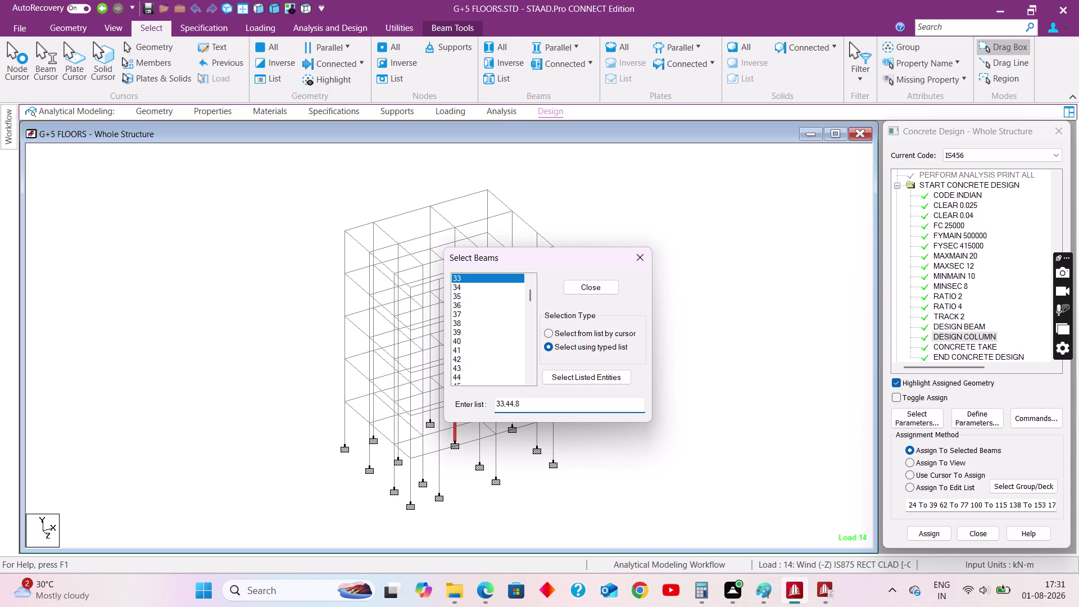
key(comma)
key(BackSpace)
key(2)
text(,84)
click(590, 286)
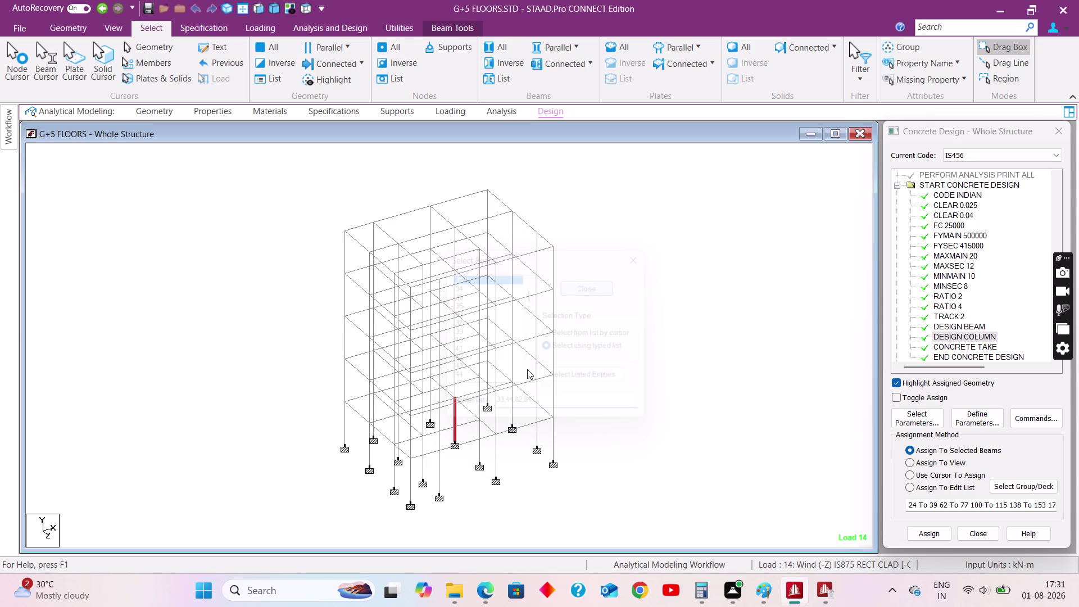
click(629, 348)
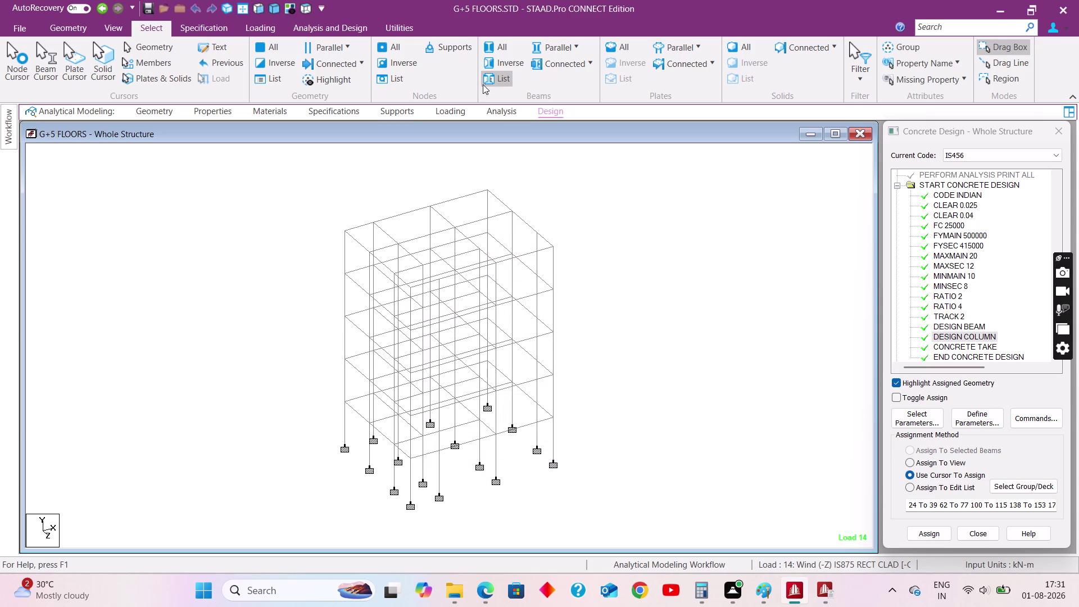
Reopen the Beams List with a typed list, re-enter 33,44,82,84 and select them.
click(497, 83)
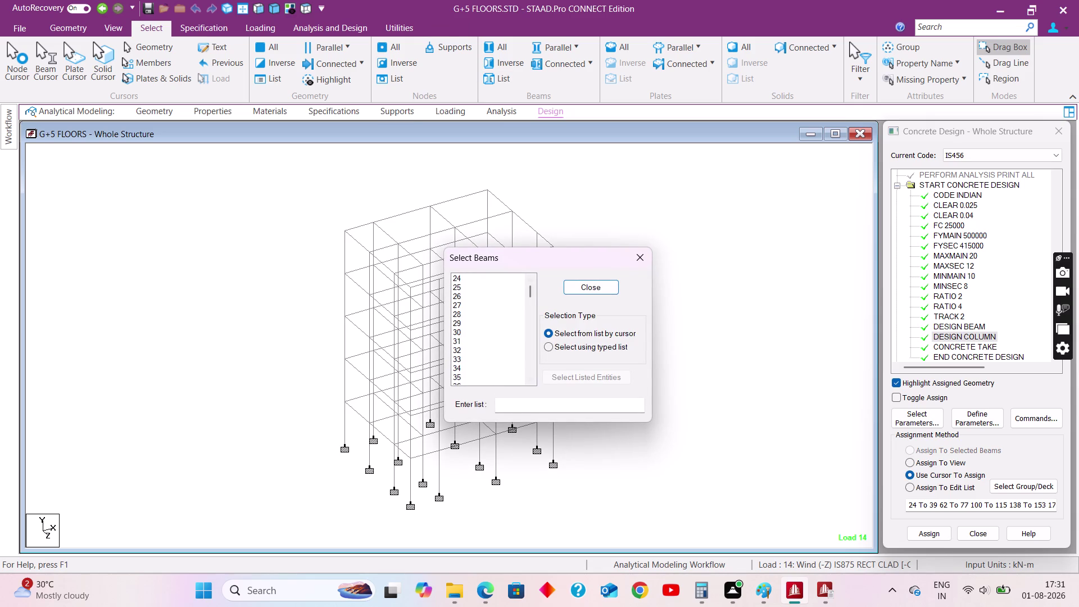
click(588, 349)
click(530, 402)
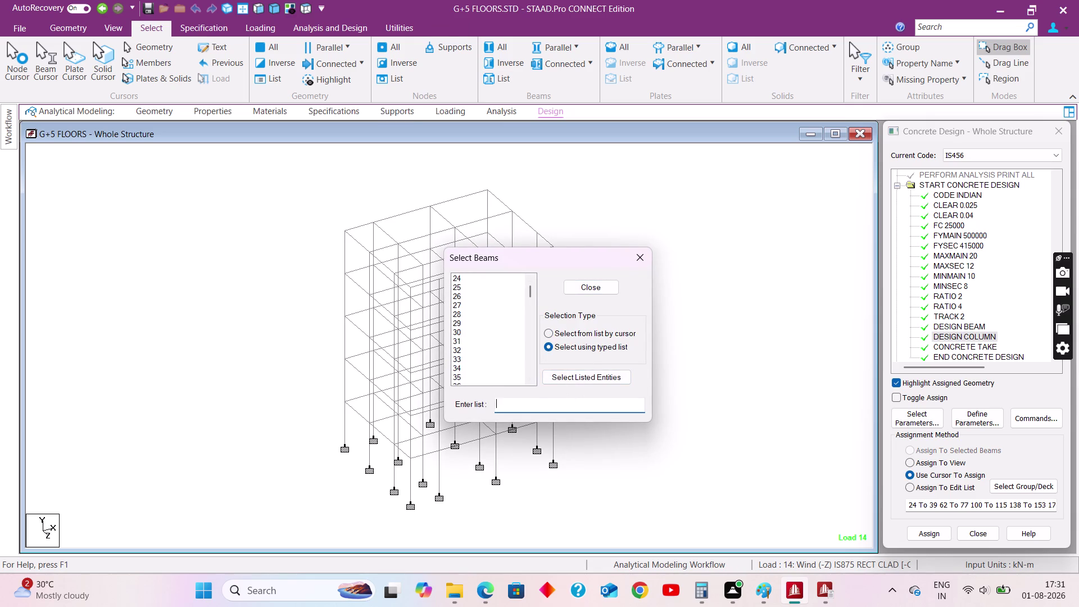
text(33)
text(,)
text(44,)
text(82,)
key(8)
key(4)
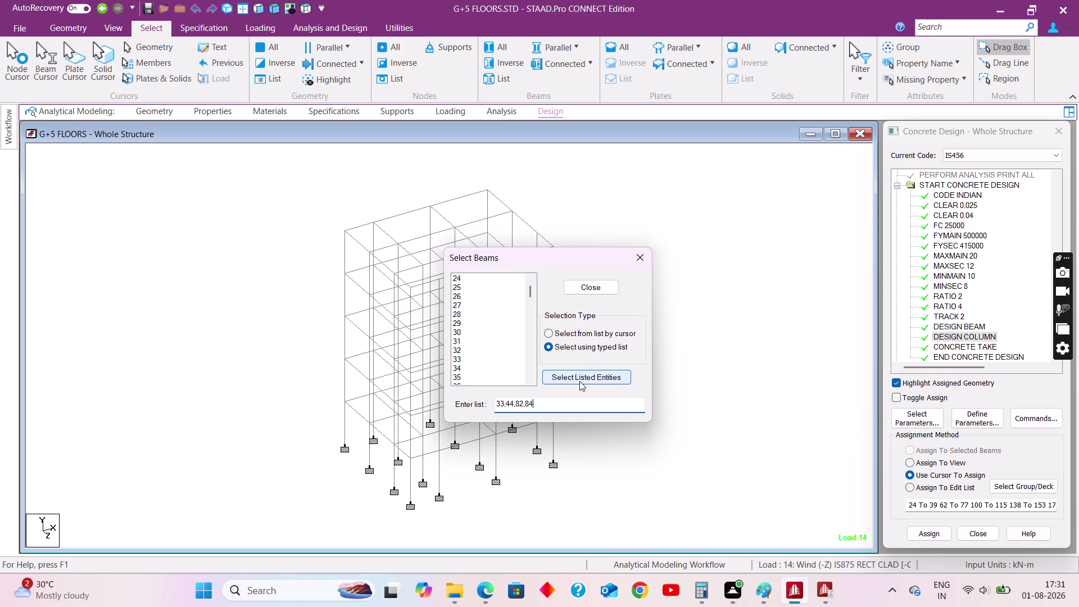
click(580, 379)
Move the selection window off the model and bring the output viewer back to front.
drag(554, 255, 698, 269)
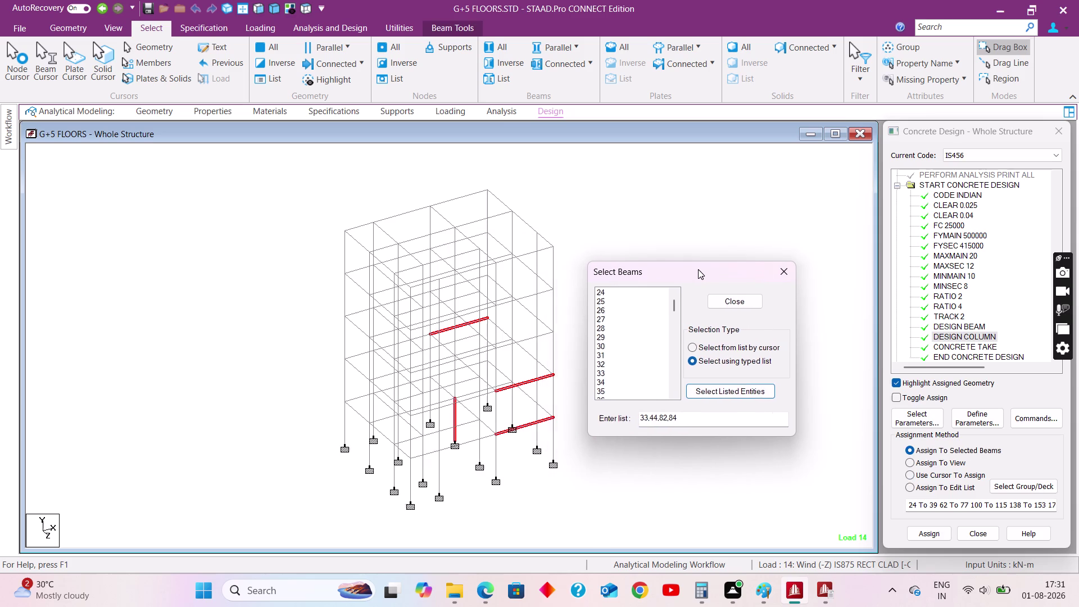
drag(698, 269, 702, 269)
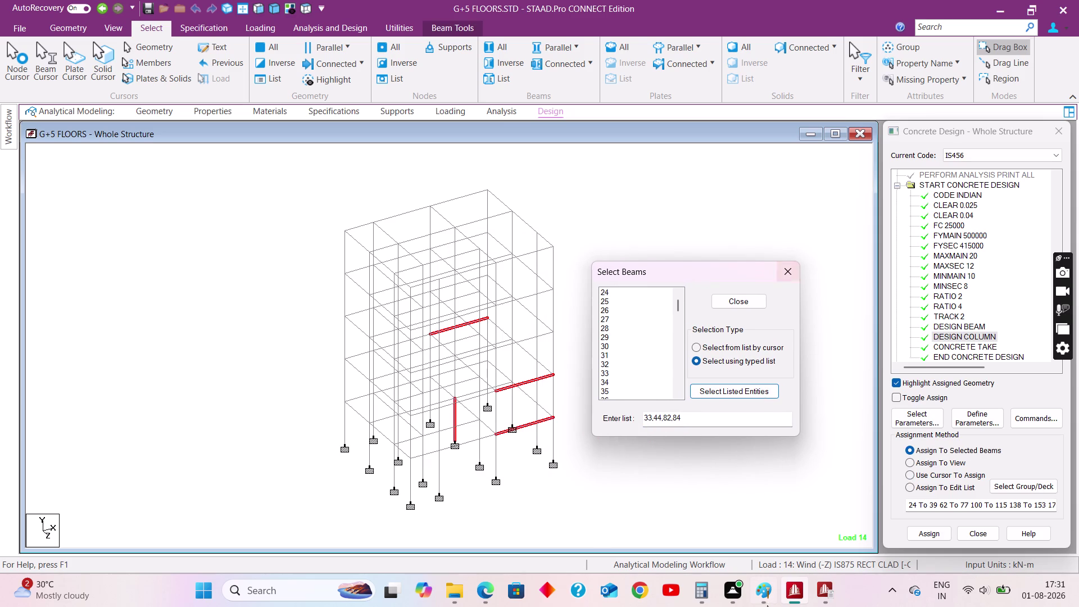
click(834, 588)
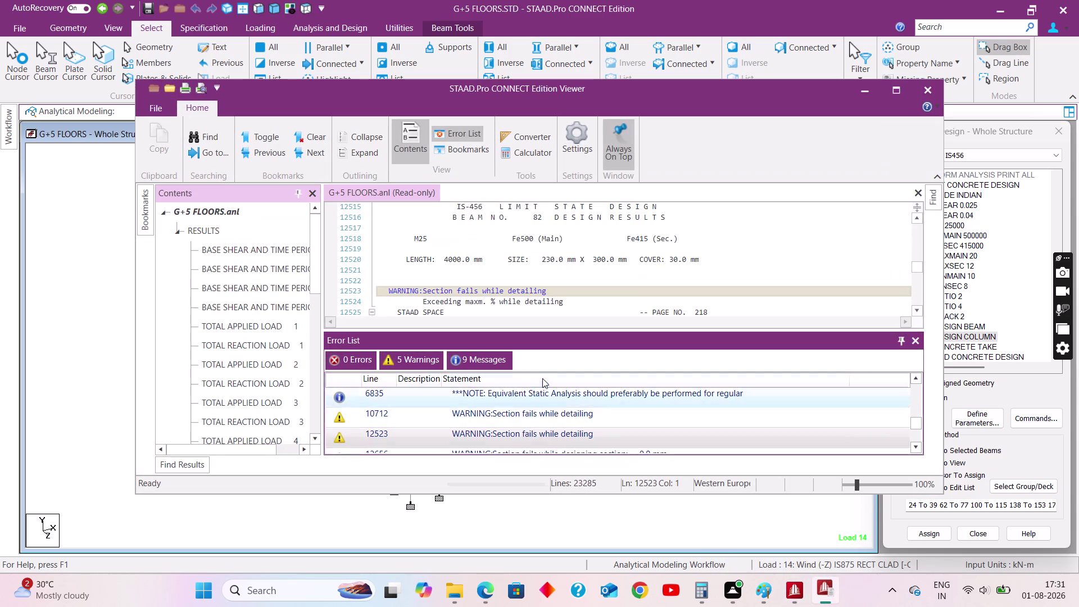
Check column 33's reinforcement-limit warning and the section-failure warning at line 12656.
scroll(up, 3)
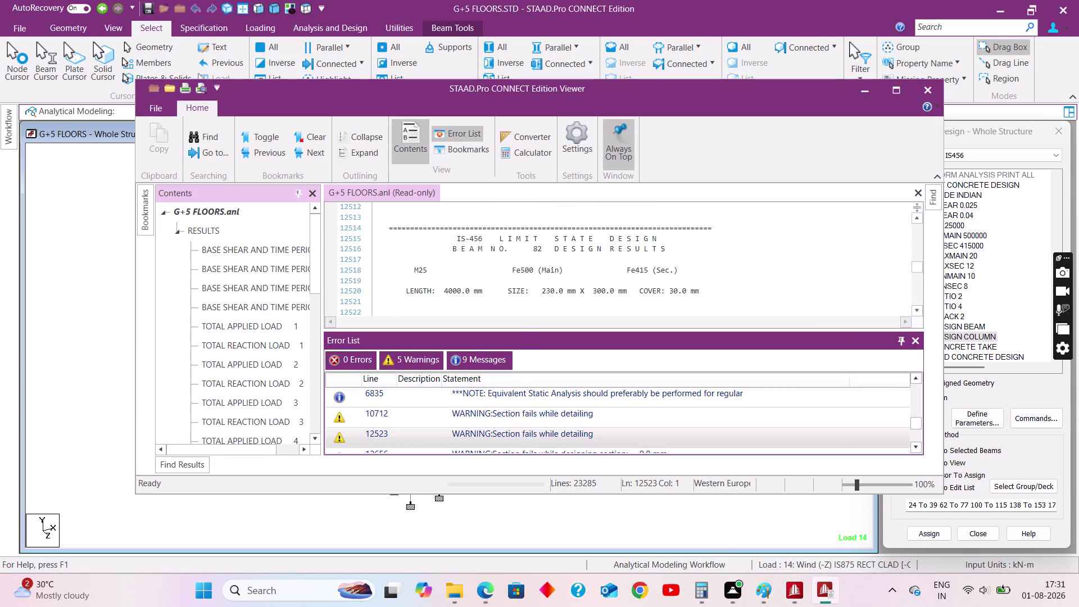
scroll(down, 3)
double_click(531, 416)
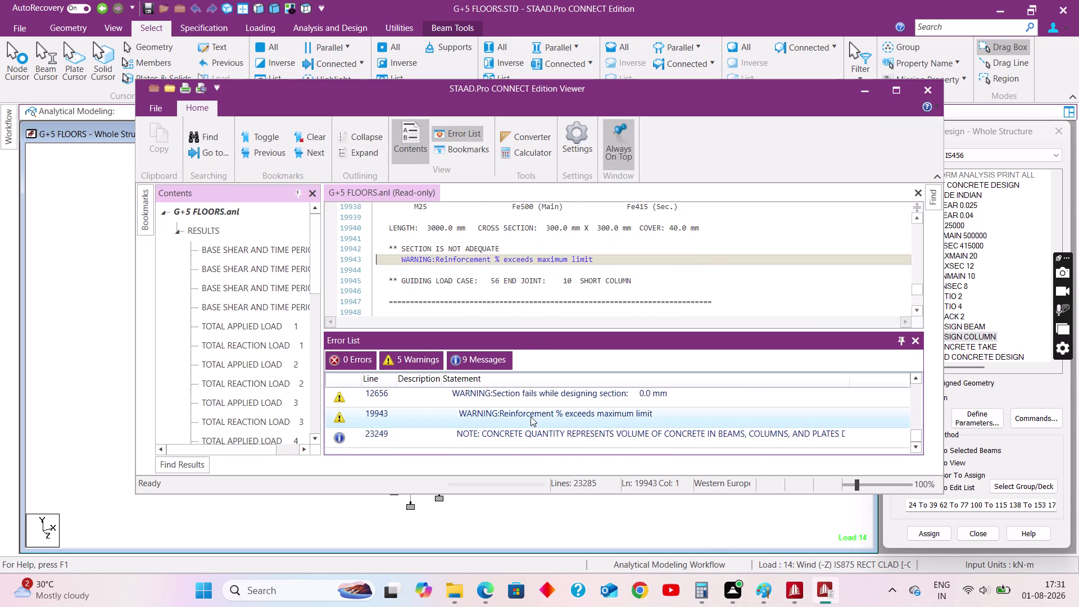
scroll(up, 3)
scroll(up, 3)
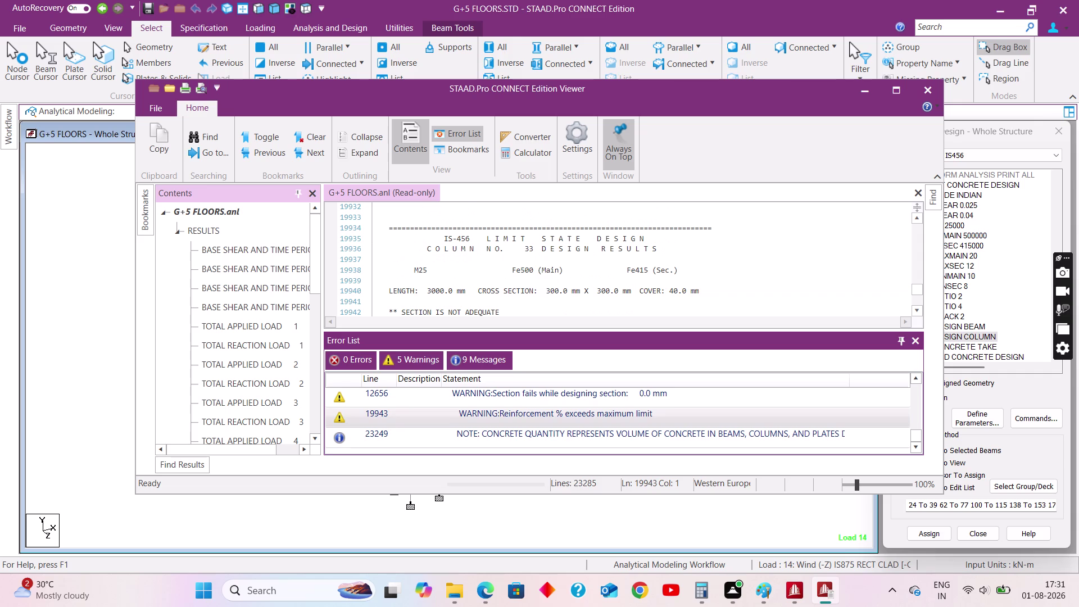
double_click(524, 392)
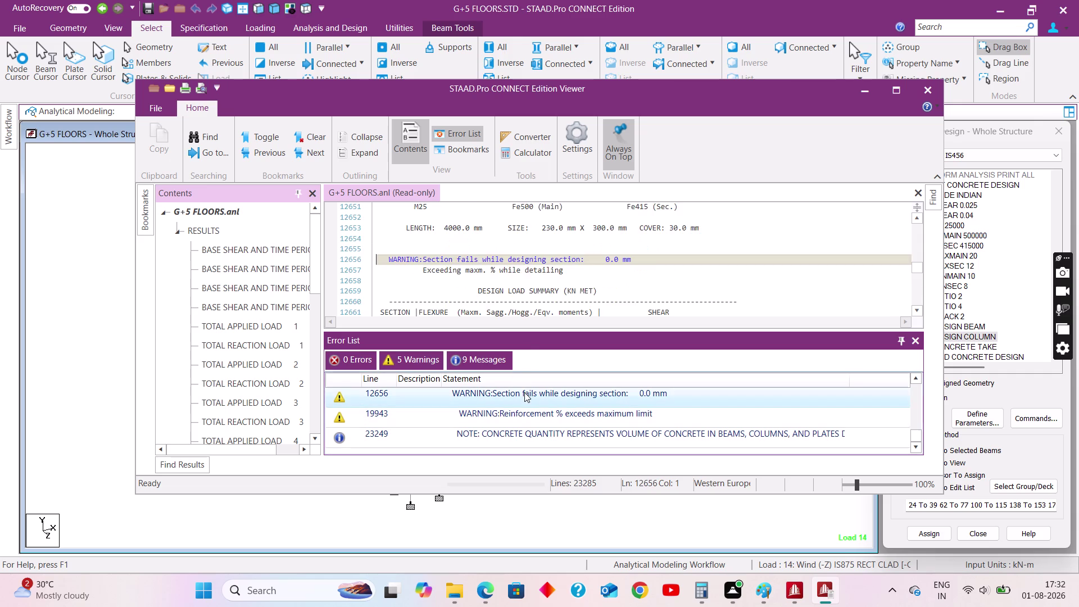
scroll(up, 3)
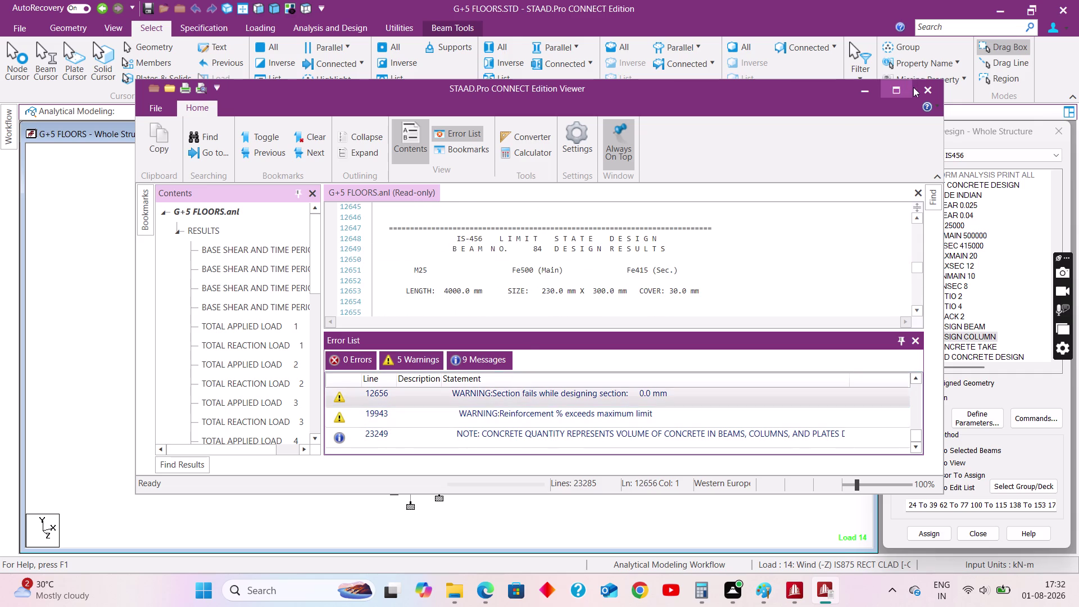
Close the output file Viewer.
click(915, 89)
drag(690, 420, 650, 427)
click(674, 482)
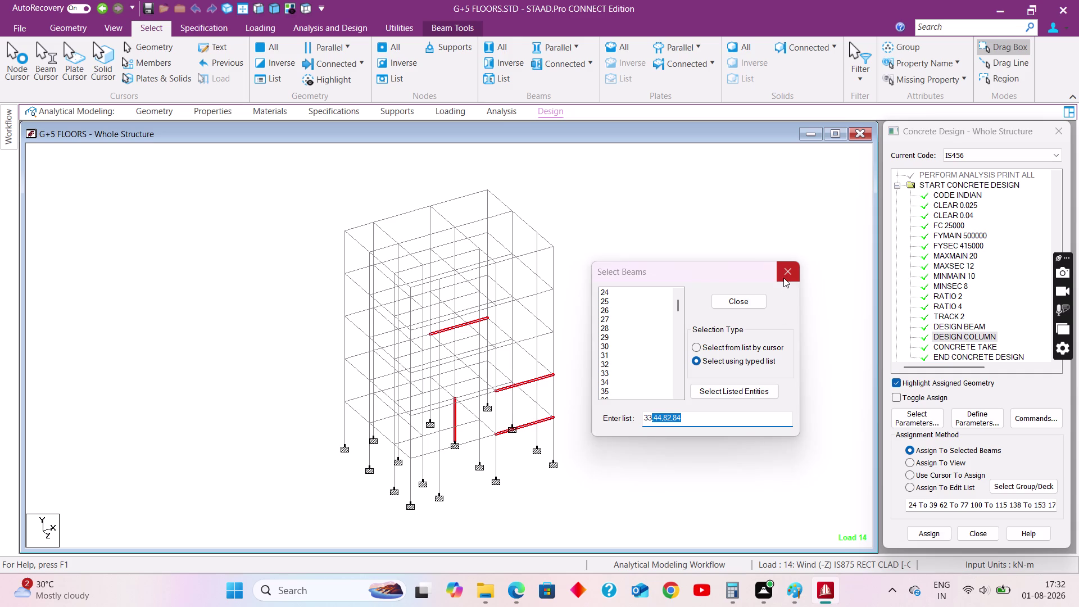
Select column 33 alone, switch to Top view, and open the section Properties page.
key(BackSpace)
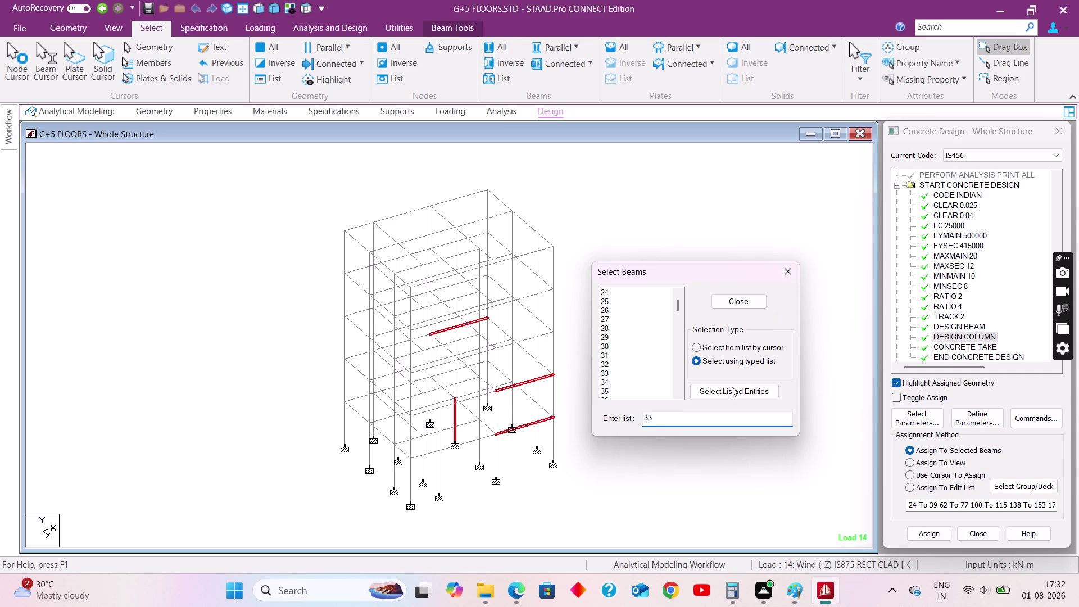
click(730, 388)
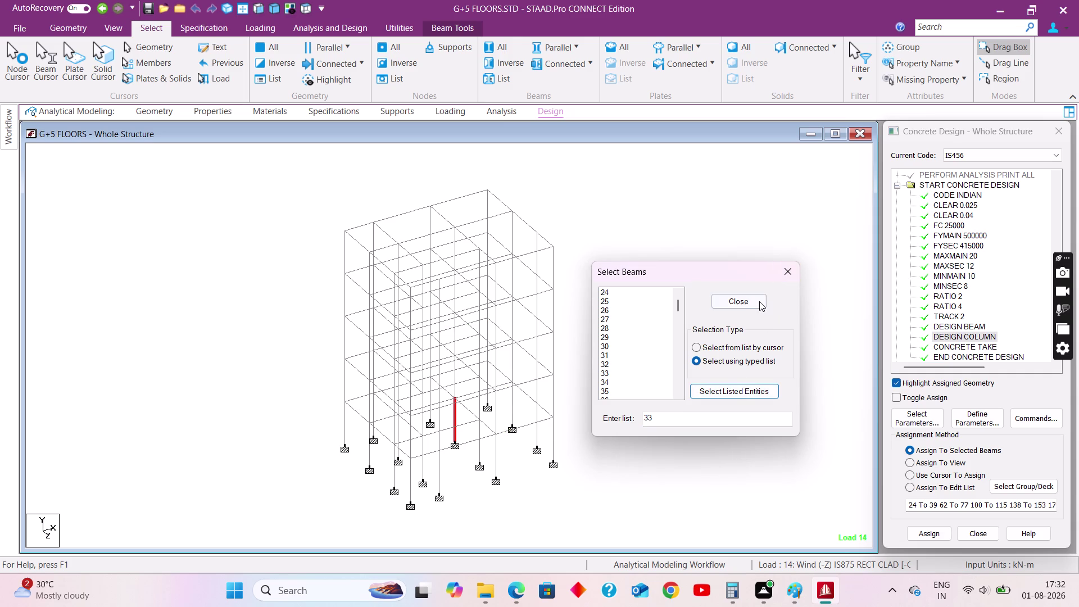
click(750, 306)
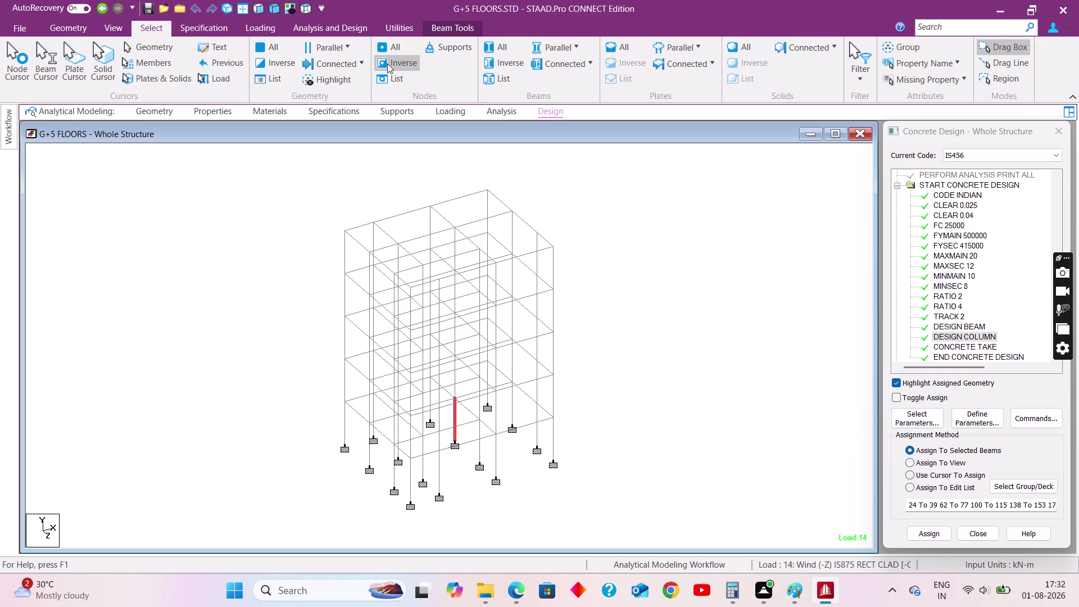
click(309, 5)
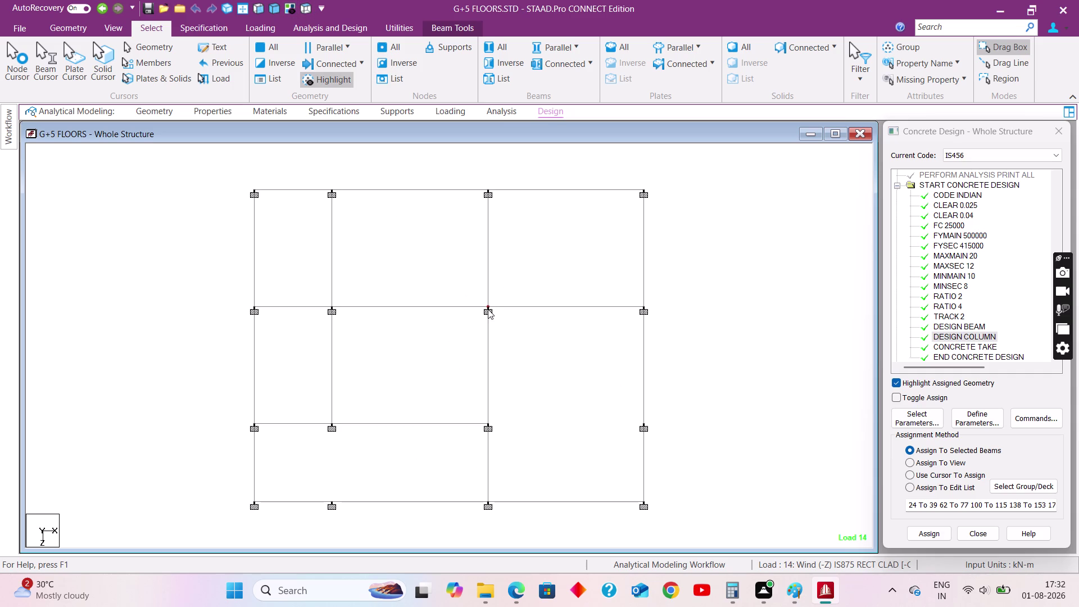
click(705, 324)
click(209, 103)
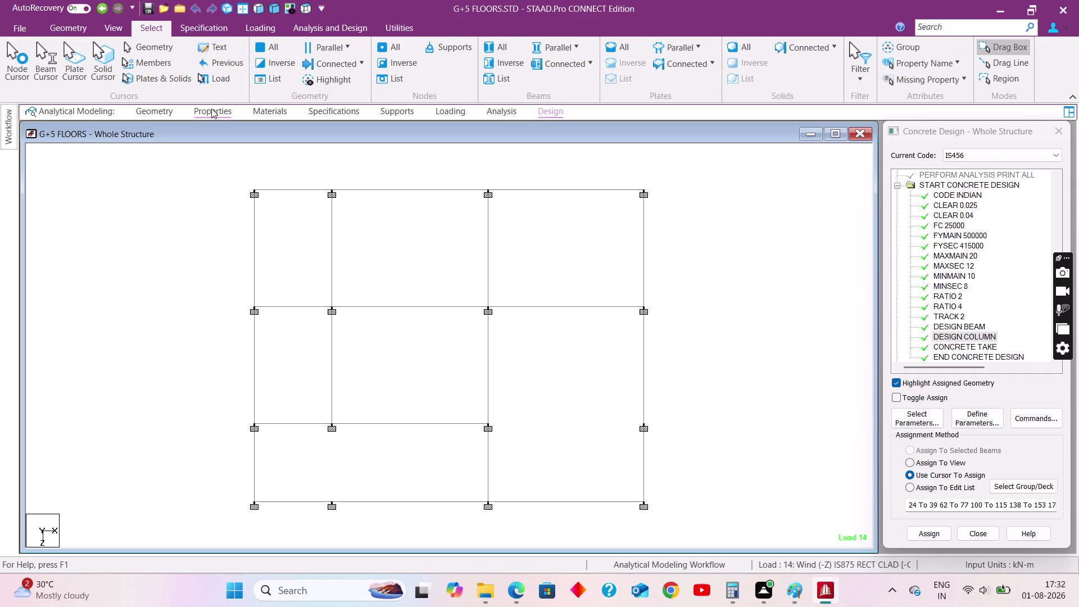
click(212, 109)
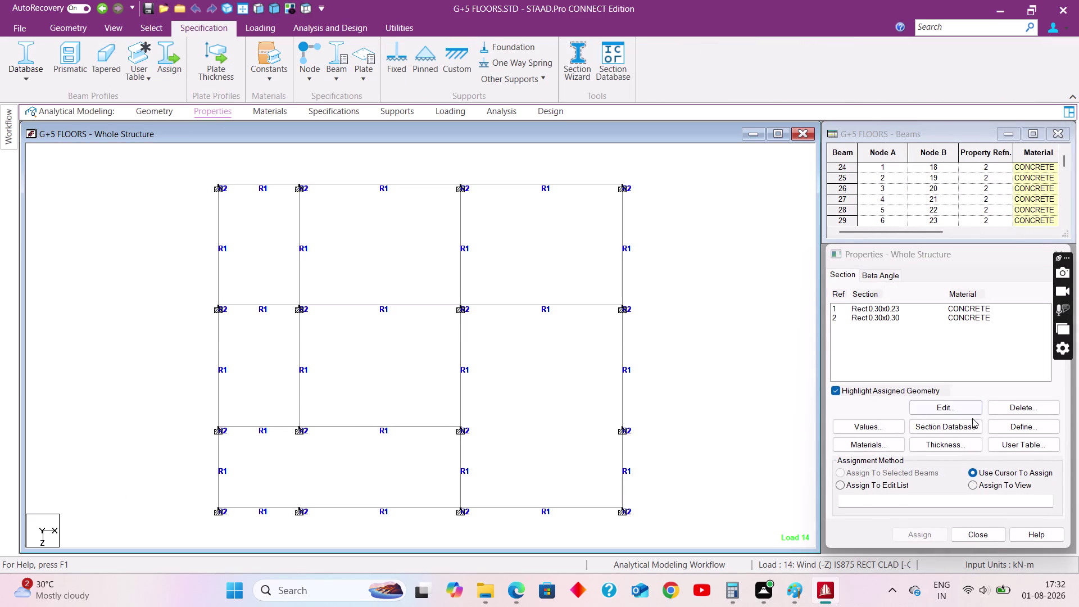
Define a new concrete rectangular section with YD 0.375 and ZD 0.3.
click(1013, 426)
click(343, 230)
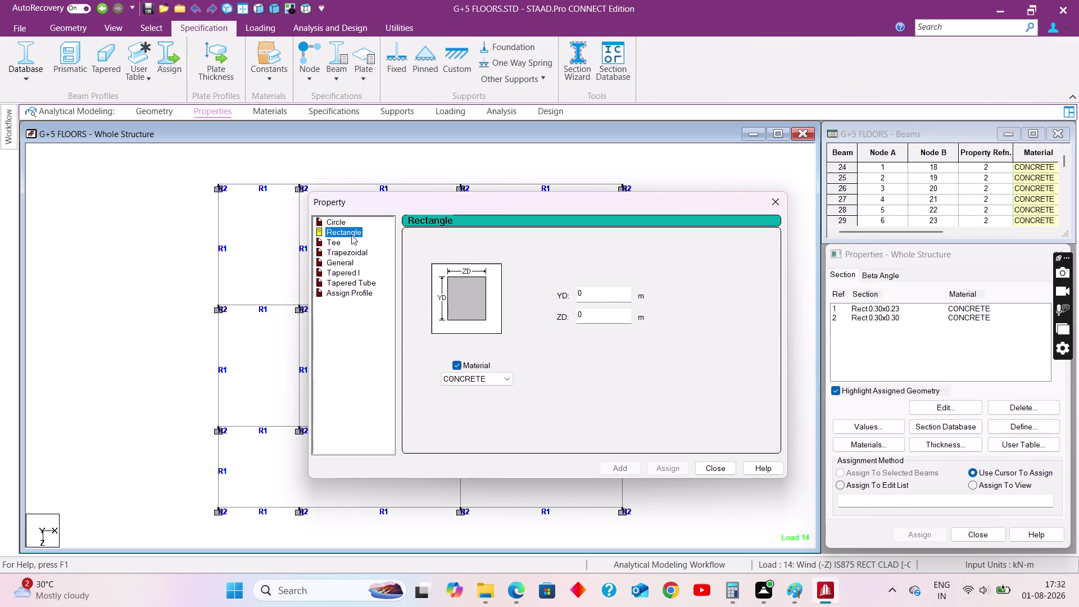
click(607, 298)
key(period)
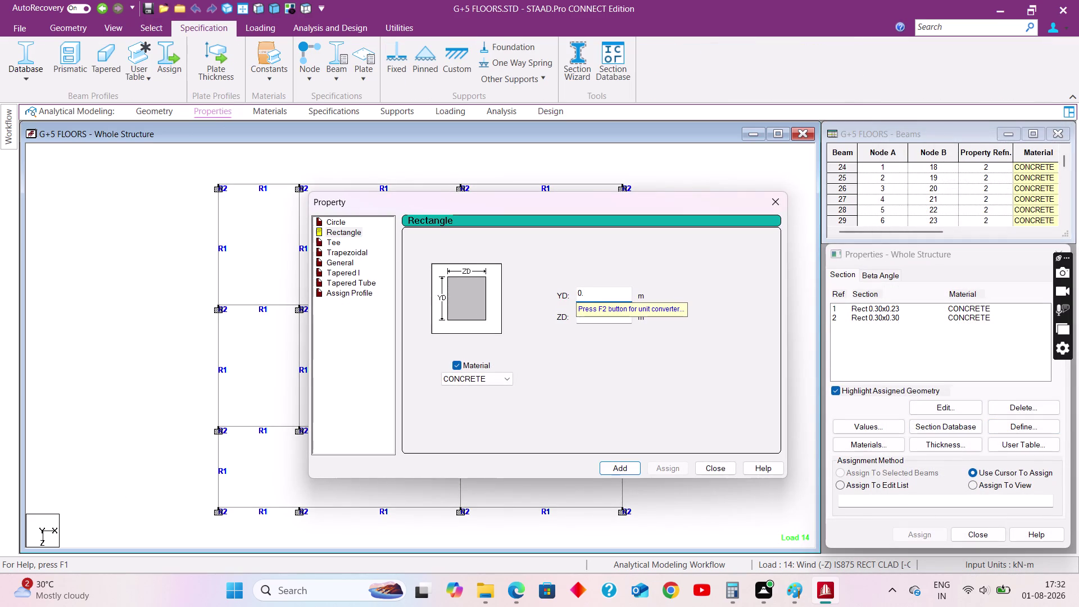
text(375)
click(613, 316)
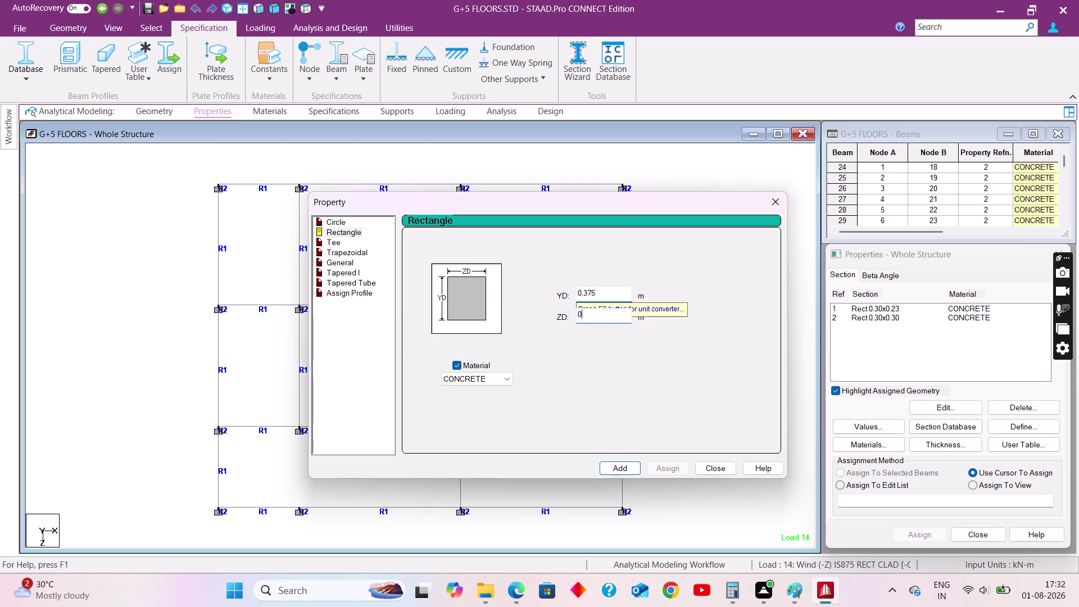
key(period)
key(3)
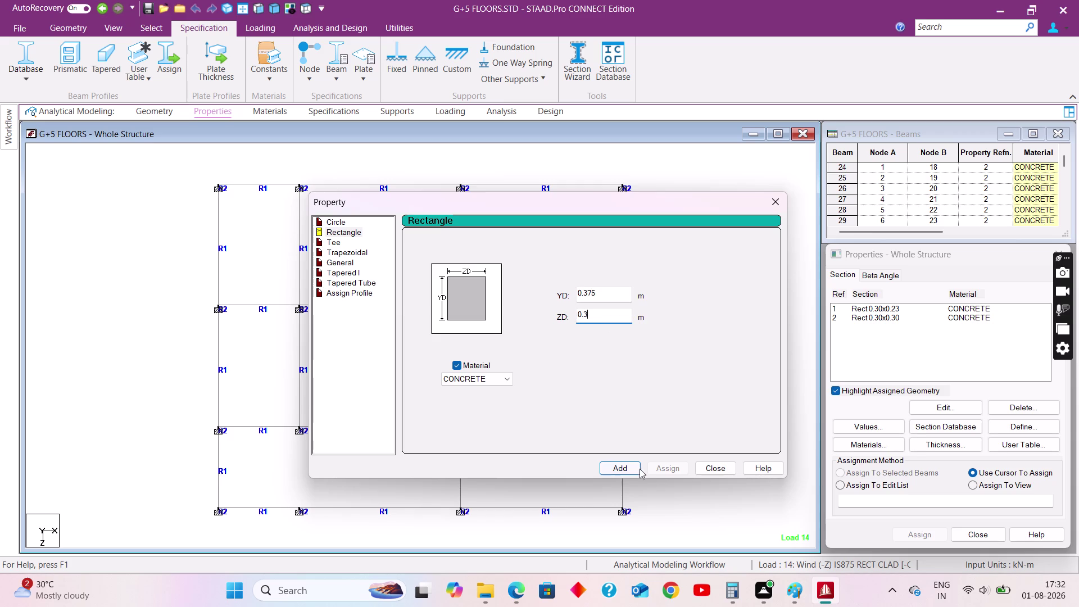
click(633, 468)
click(722, 469)
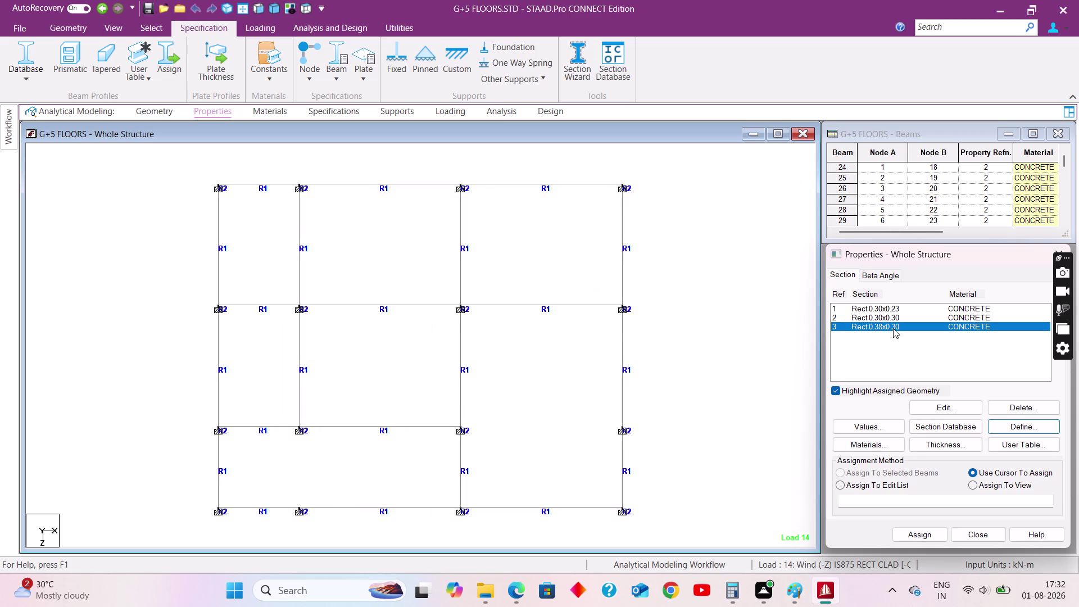
Assign the new section to the selected column stack, accepting removal of old results.
right_click(668, 299)
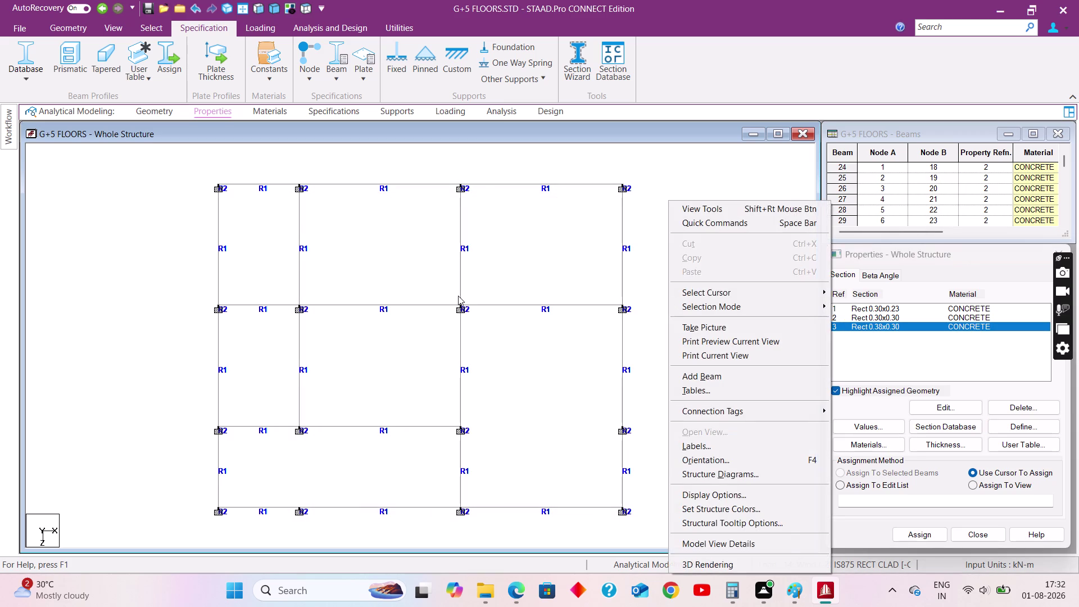
drag(451, 295, 472, 324)
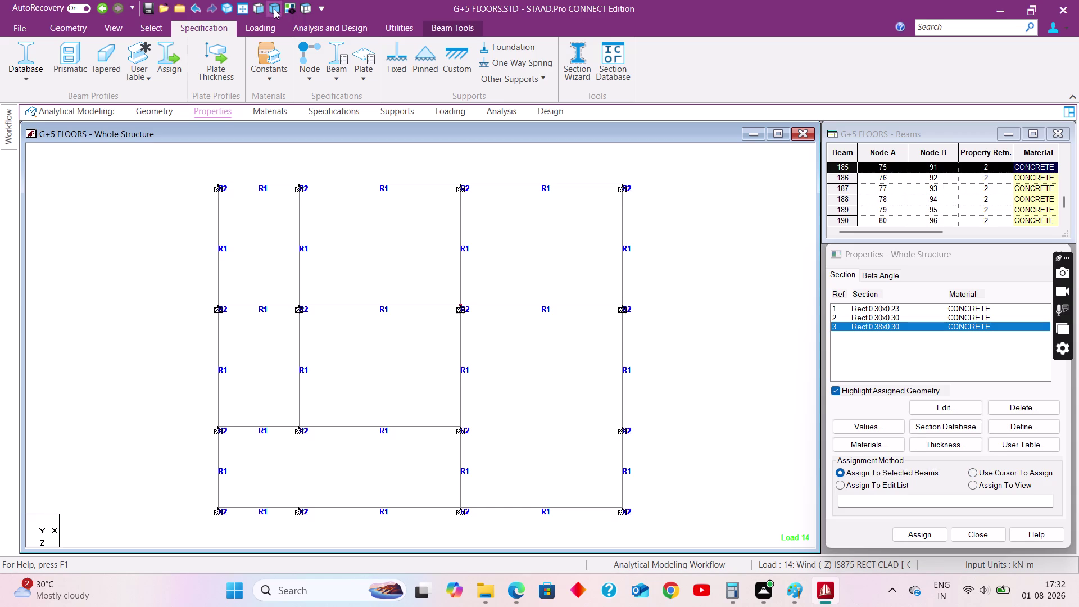
click(274, 9)
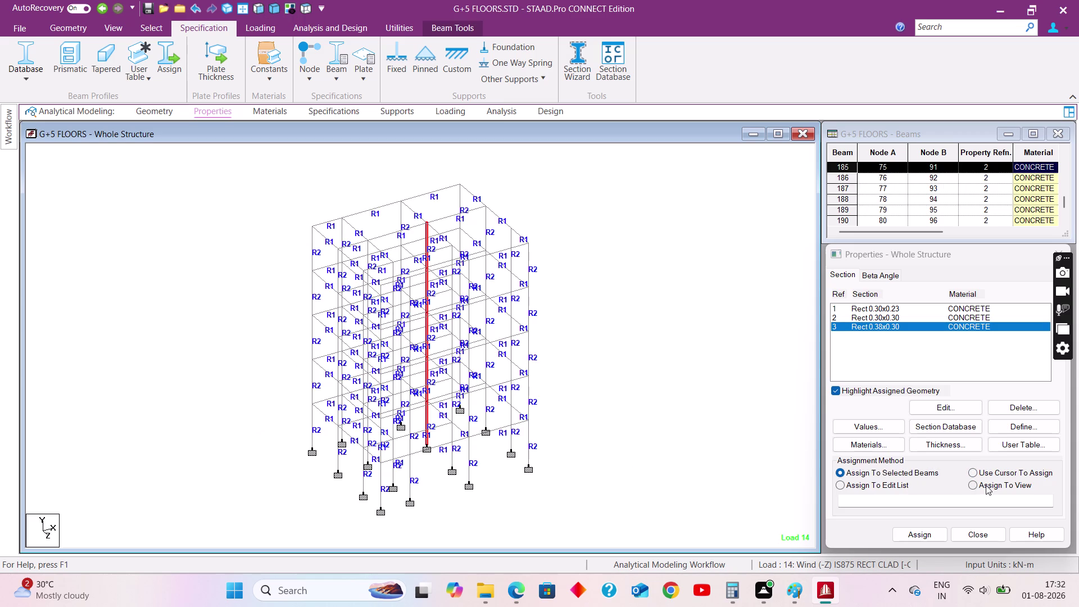
click(917, 535)
click(967, 441)
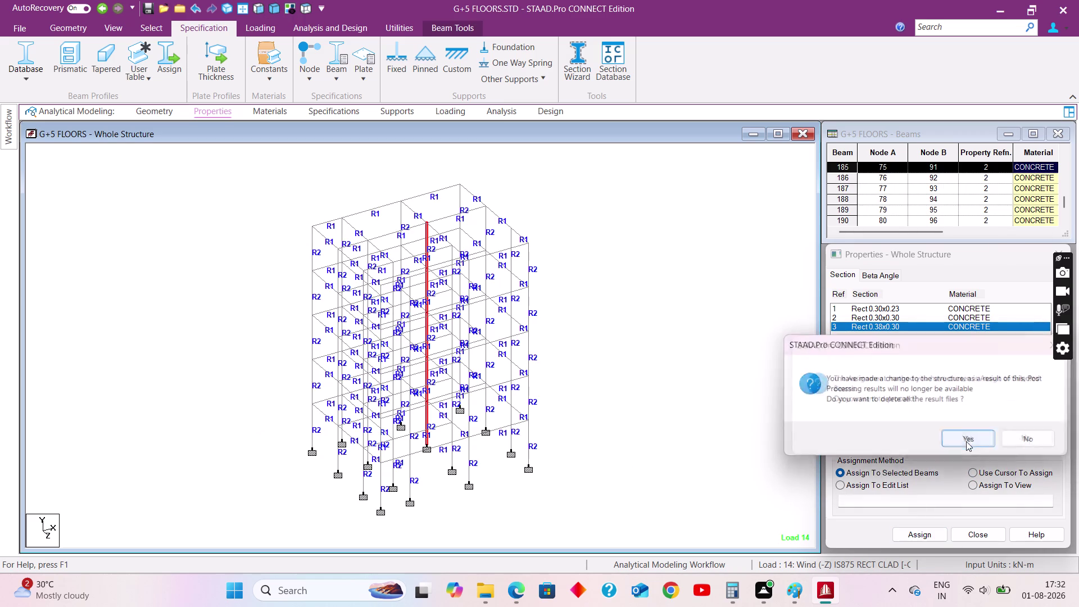
click(974, 442)
click(683, 313)
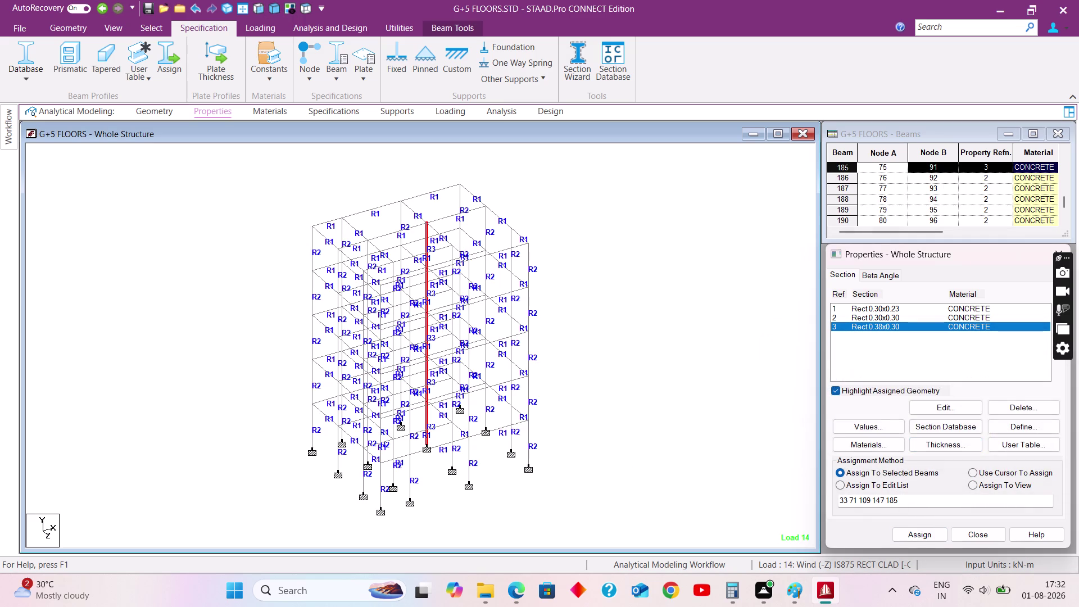
click(330, 27)
Rerun analysis and design, then show G+5 FLOORS.anl's Error List in the Viewer.
click(233, 70)
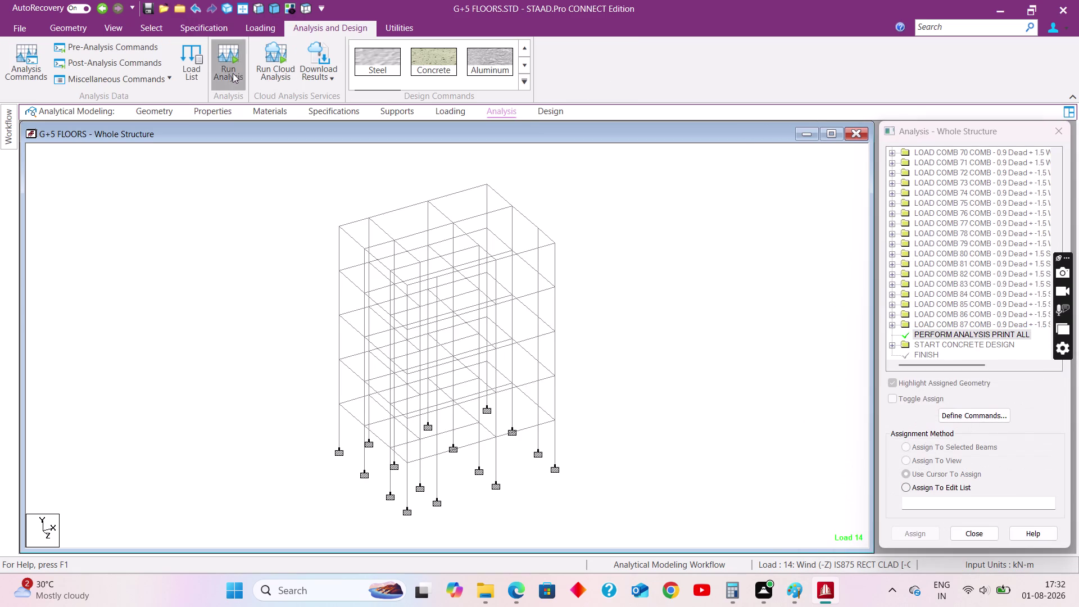
click(466, 365)
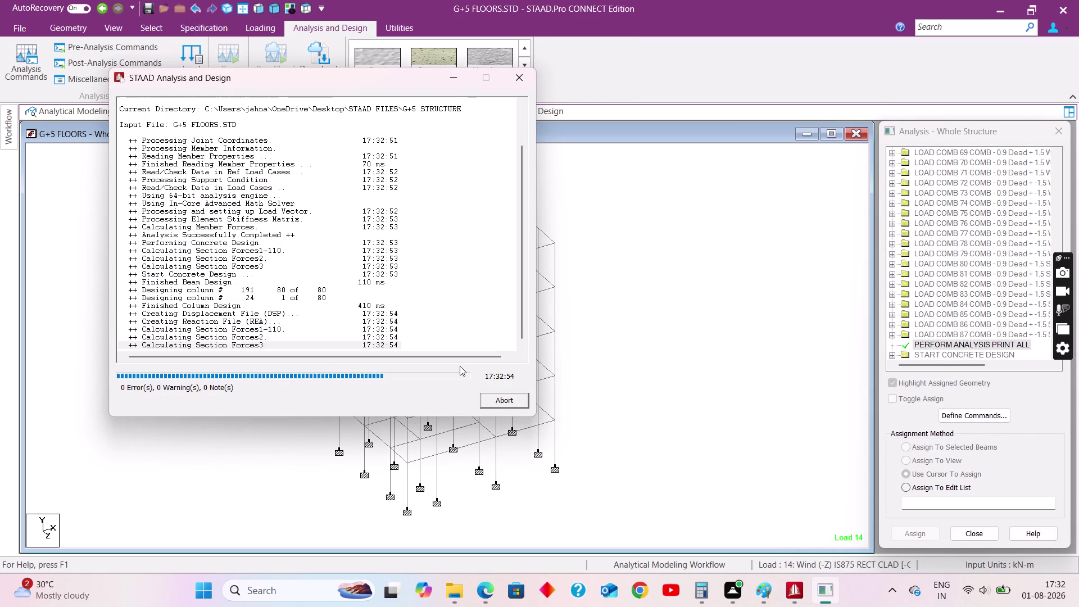
click(169, 376)
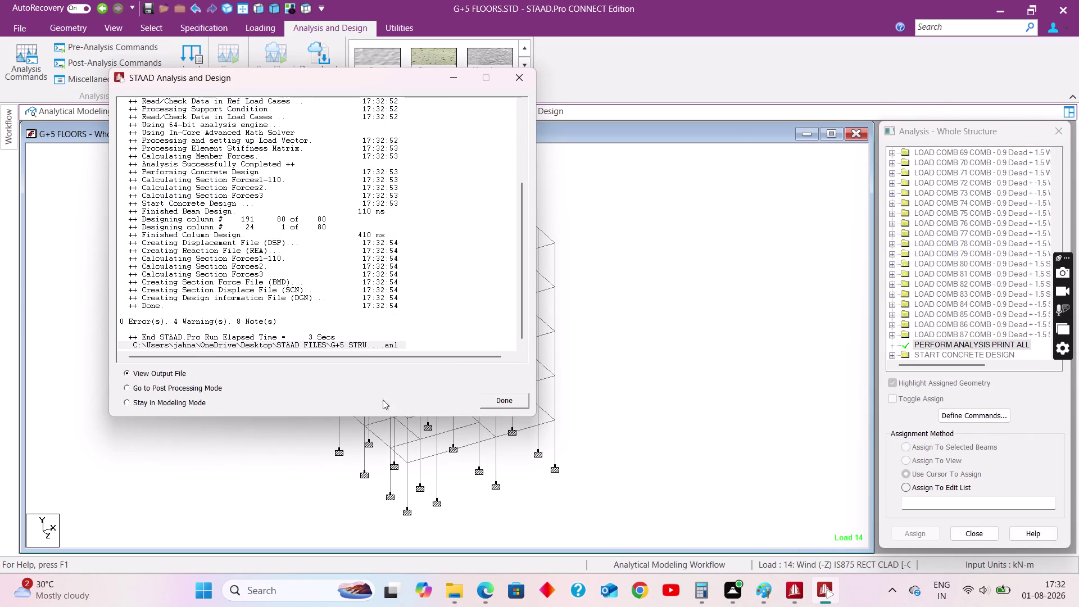
click(505, 398)
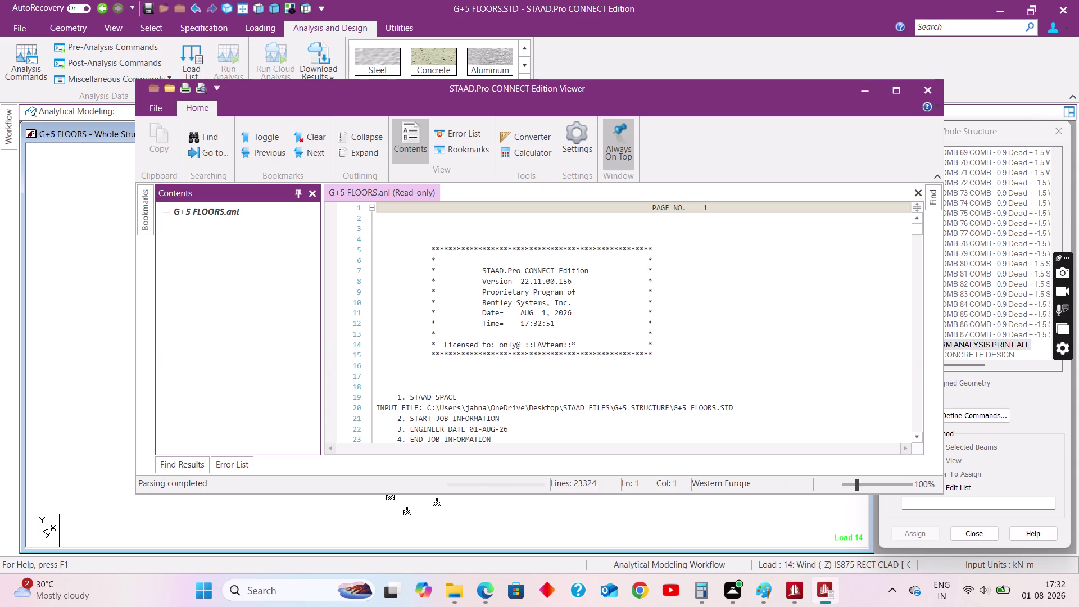
Review the warnings at lines 19935, 12525 and 10714, then close the Viewer.
scroll(down, 3)
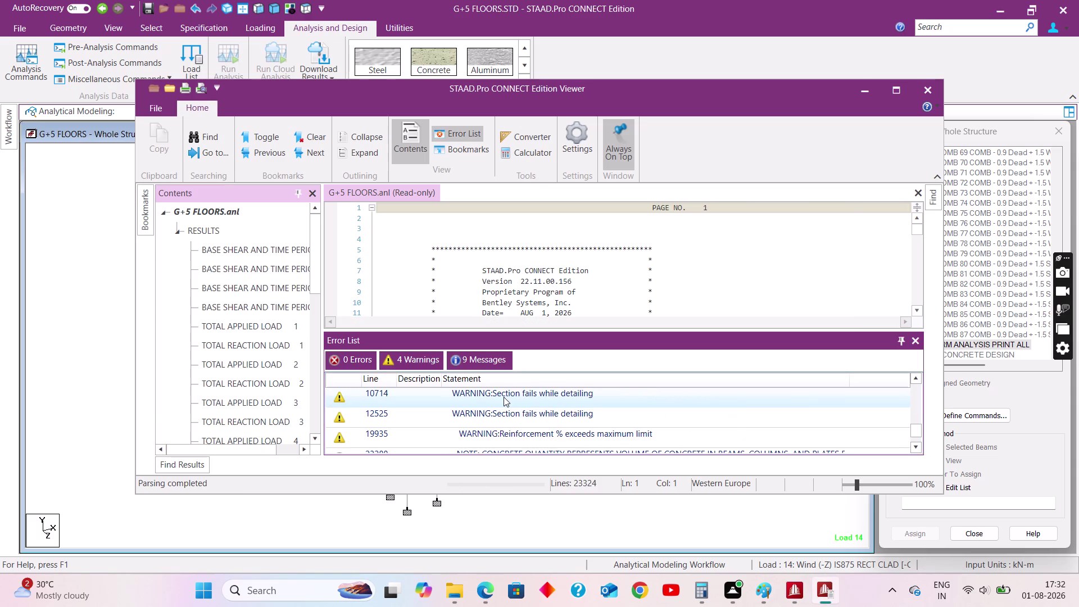
double_click(519, 436)
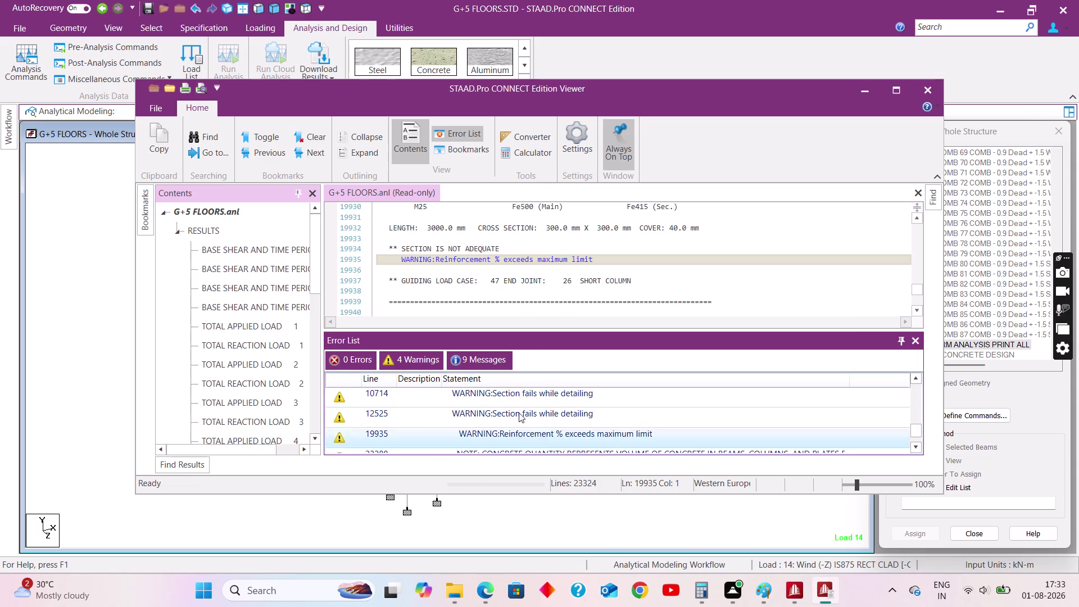
scroll(up, 3)
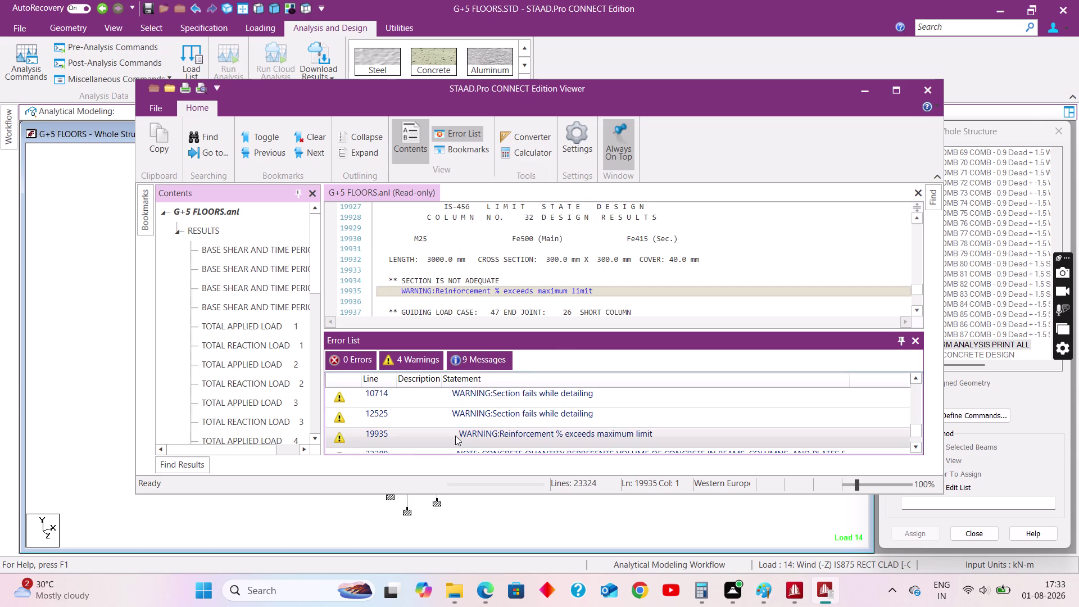
double_click(518, 416)
scroll(up, 3)
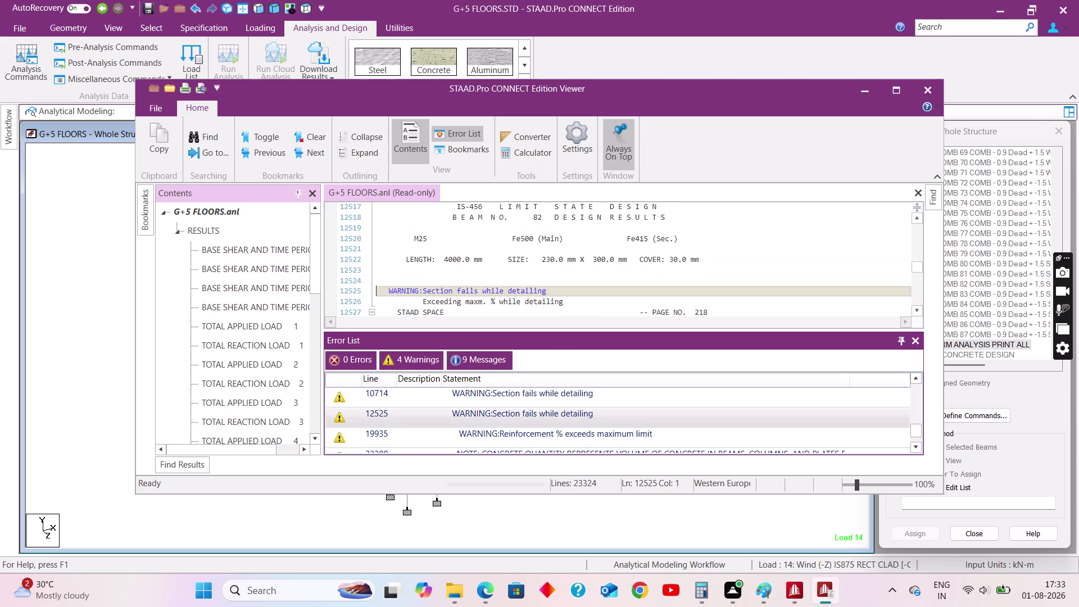
double_click(515, 399)
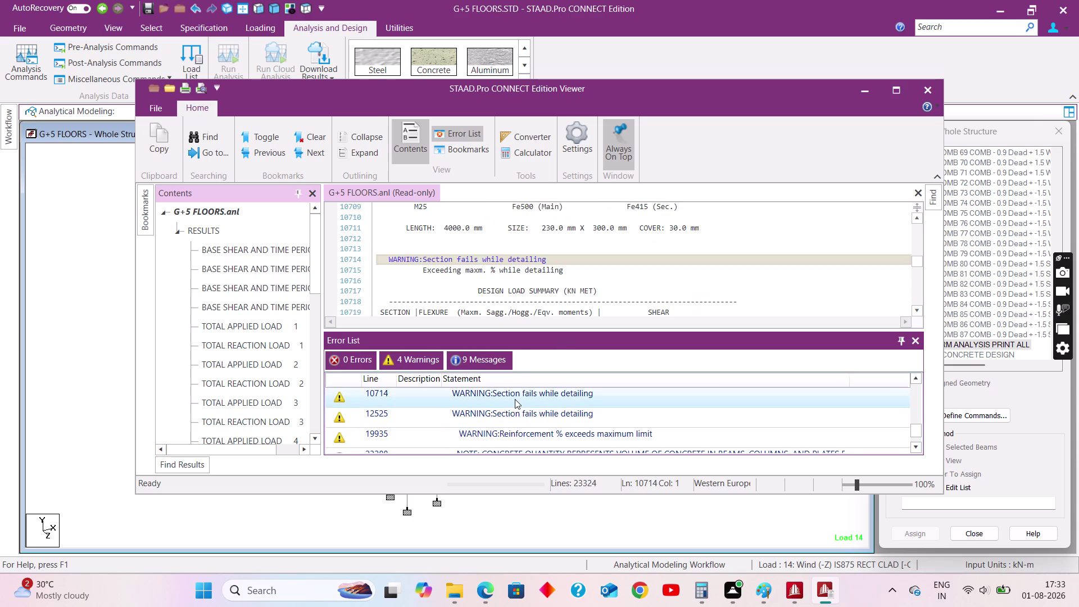
scroll(up, 3)
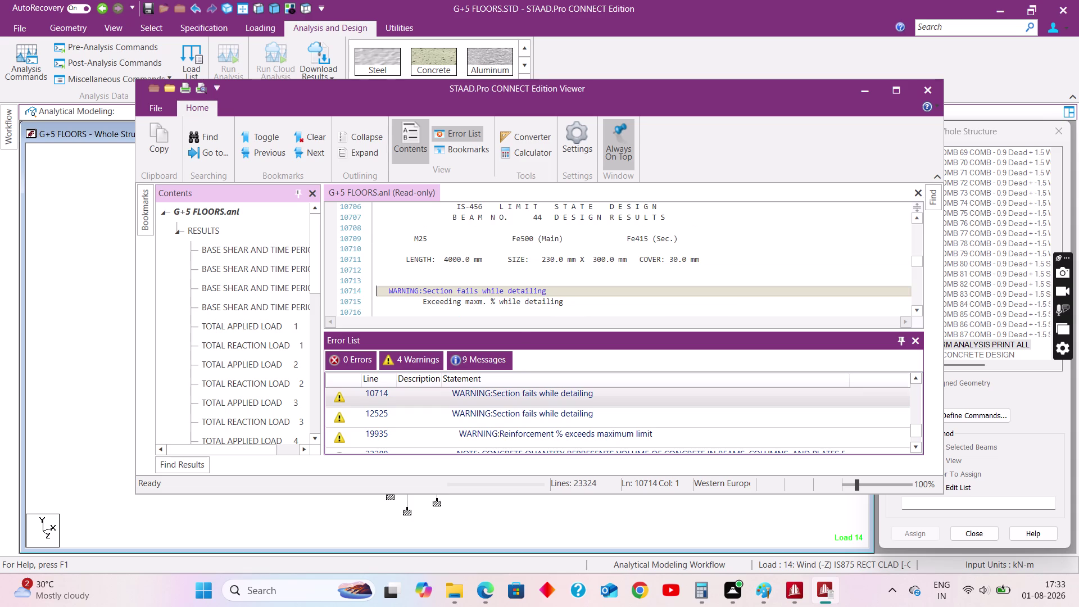
click(921, 89)
click(672, 299)
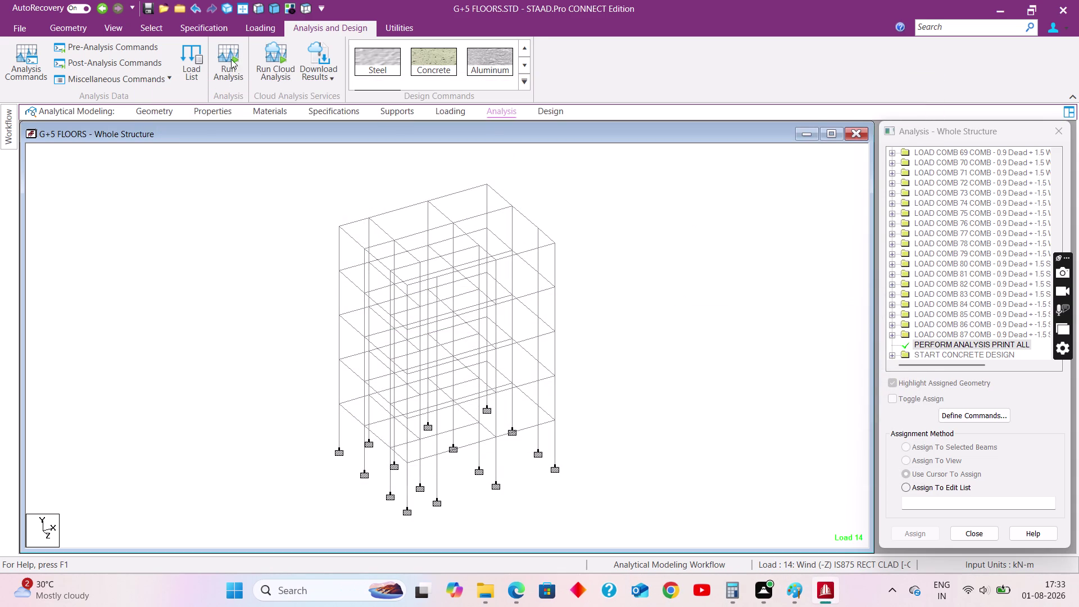
Select beam 82 by number using a typed beam list.
click(146, 26)
click(504, 80)
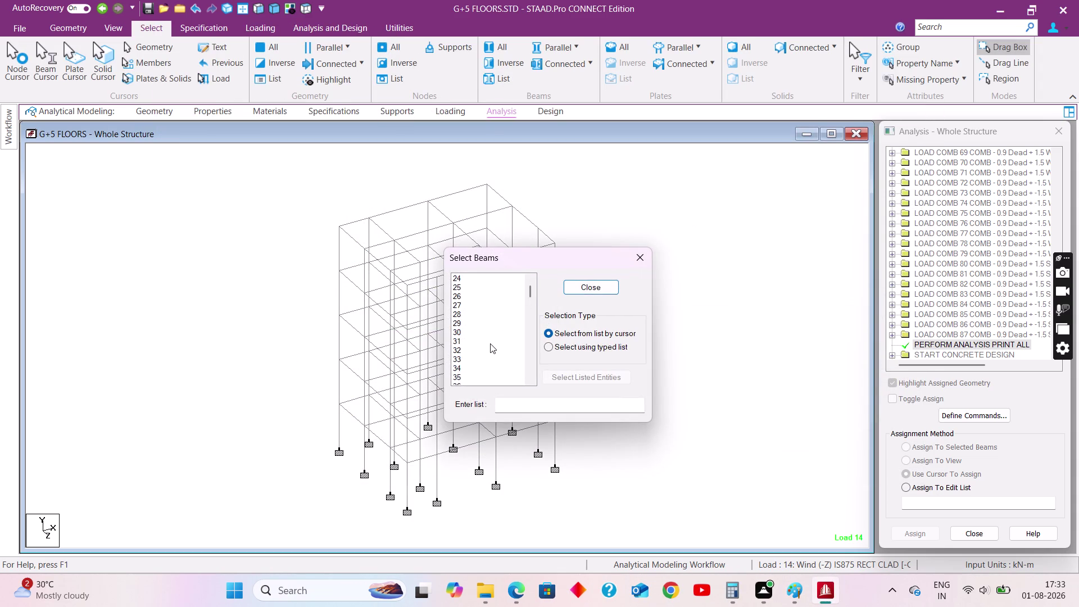
scroll(down, 3)
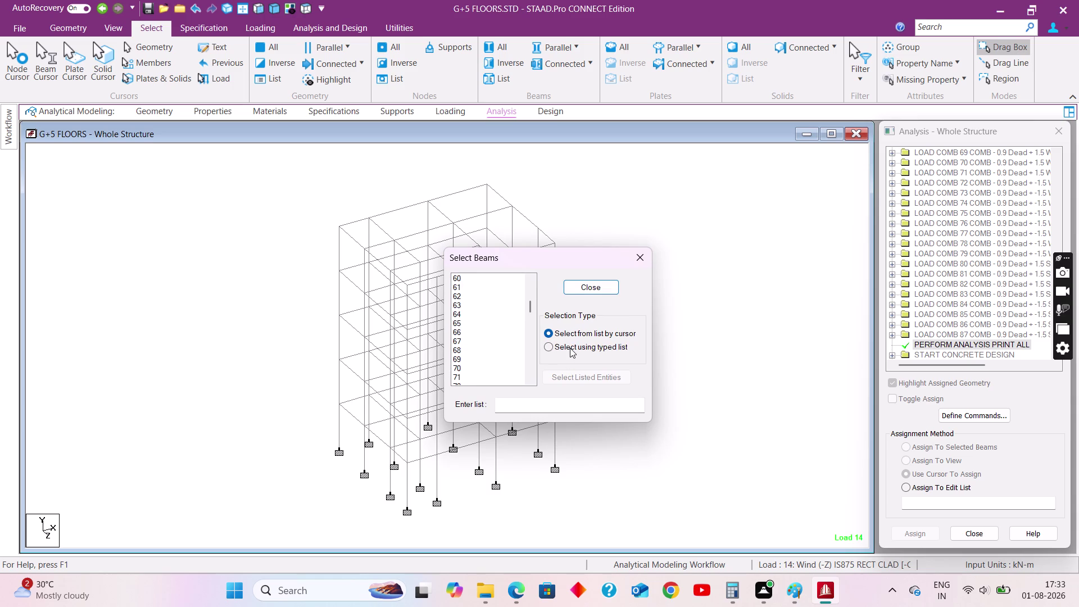
click(570, 348)
click(524, 410)
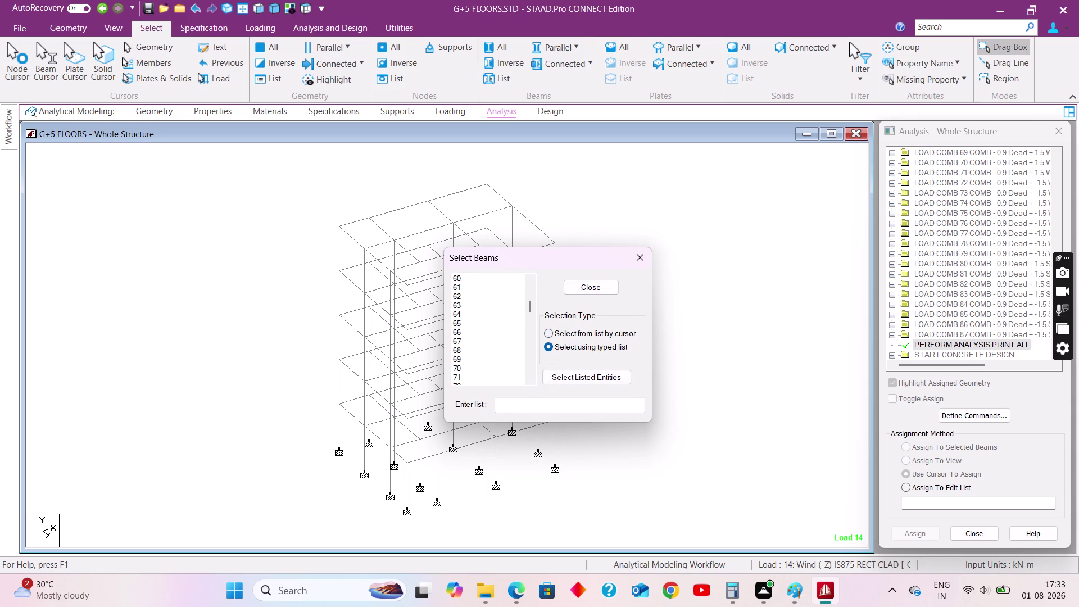
text(82)
key(comma)
click(827, 592)
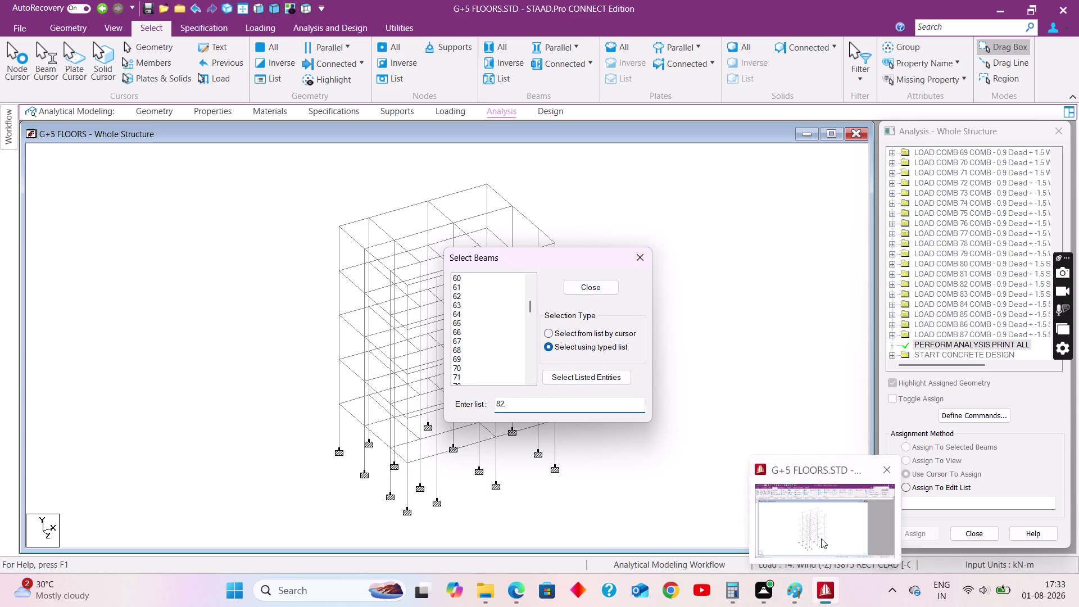
click(575, 373)
Close the beam selection window, clear the highlight, and rerun the analysis.
drag(539, 259, 690, 288)
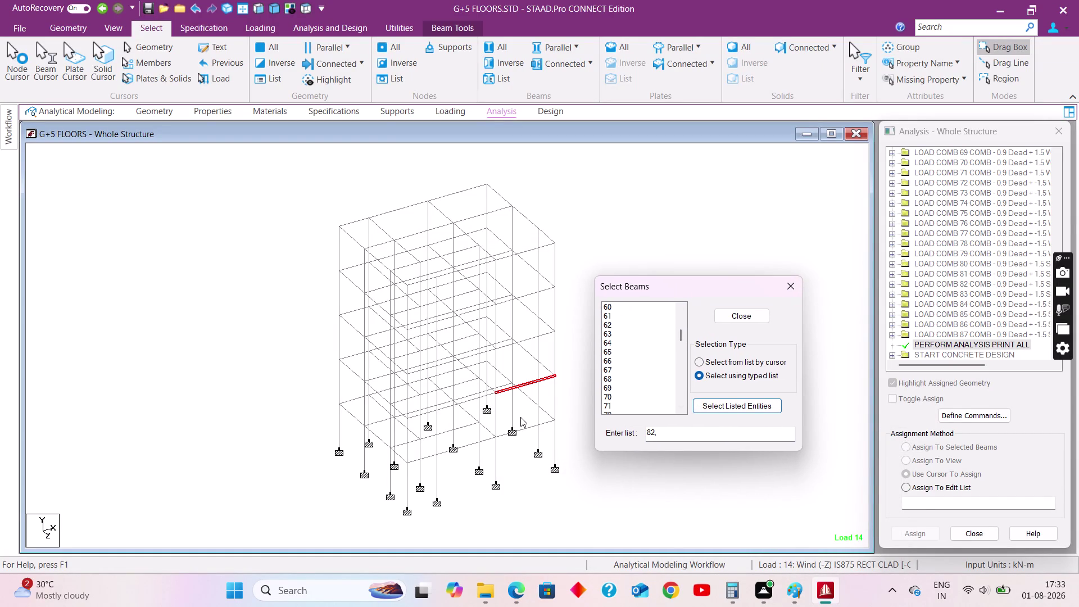
click(754, 315)
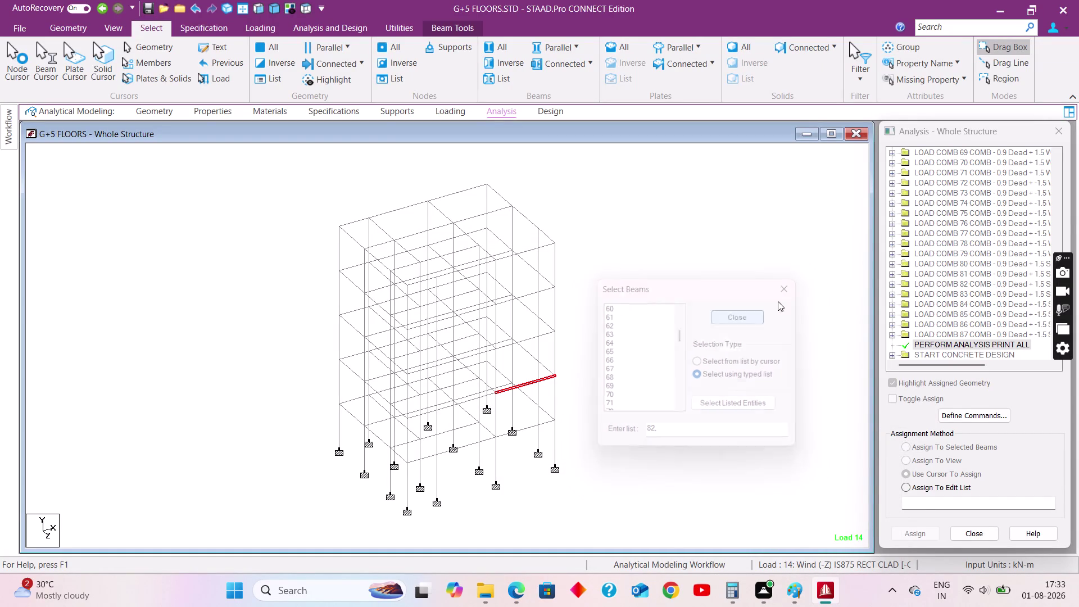
click(709, 295)
click(633, 314)
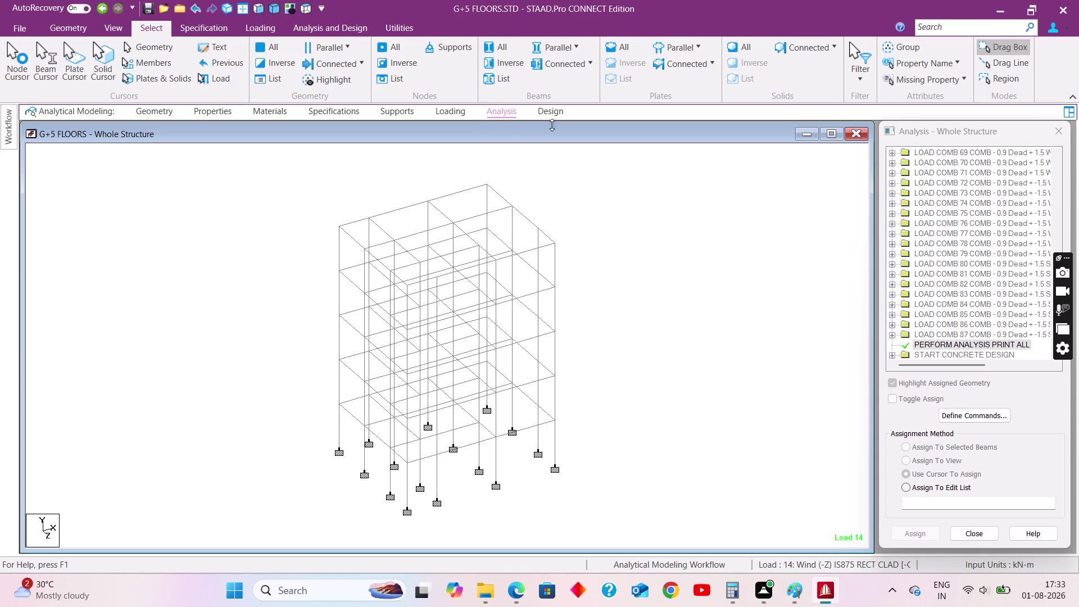
click(330, 27)
click(213, 62)
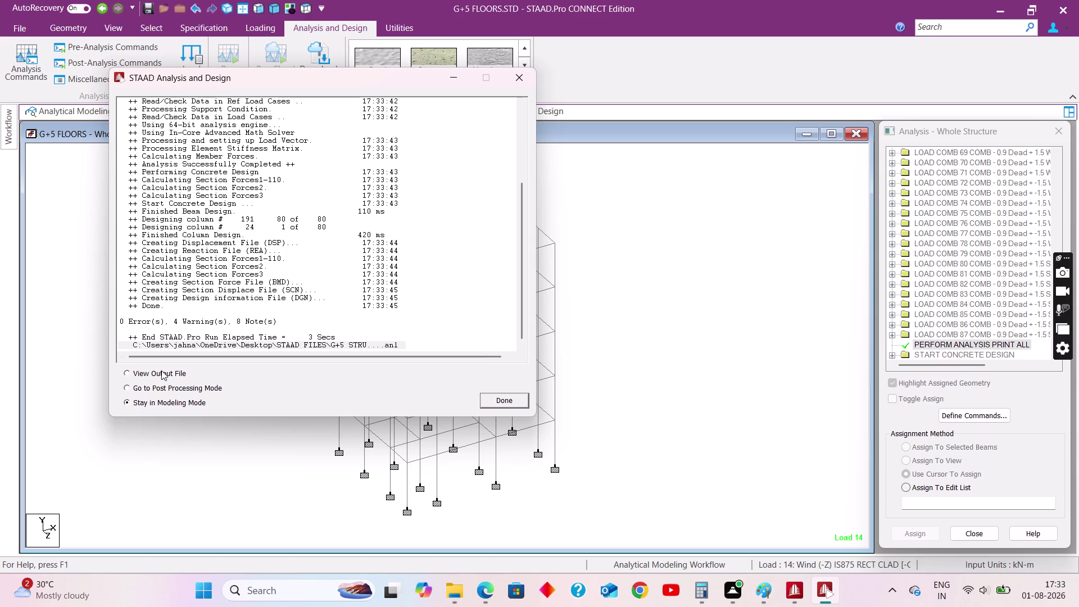
Close the analysis report, stay in modeling mode, and show the Workflow list.
click(512, 81)
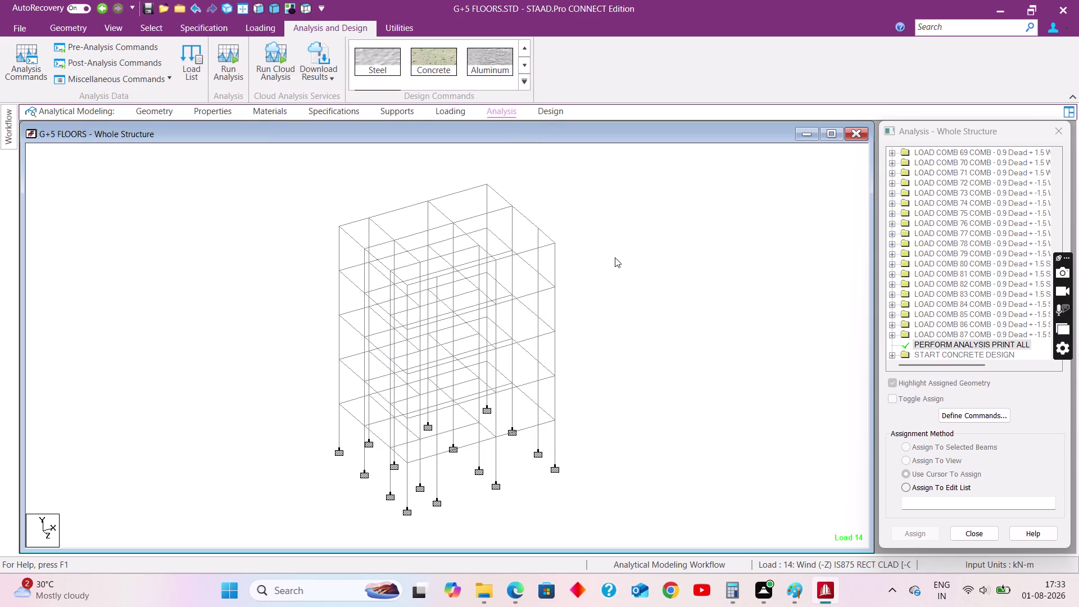
click(615, 257)
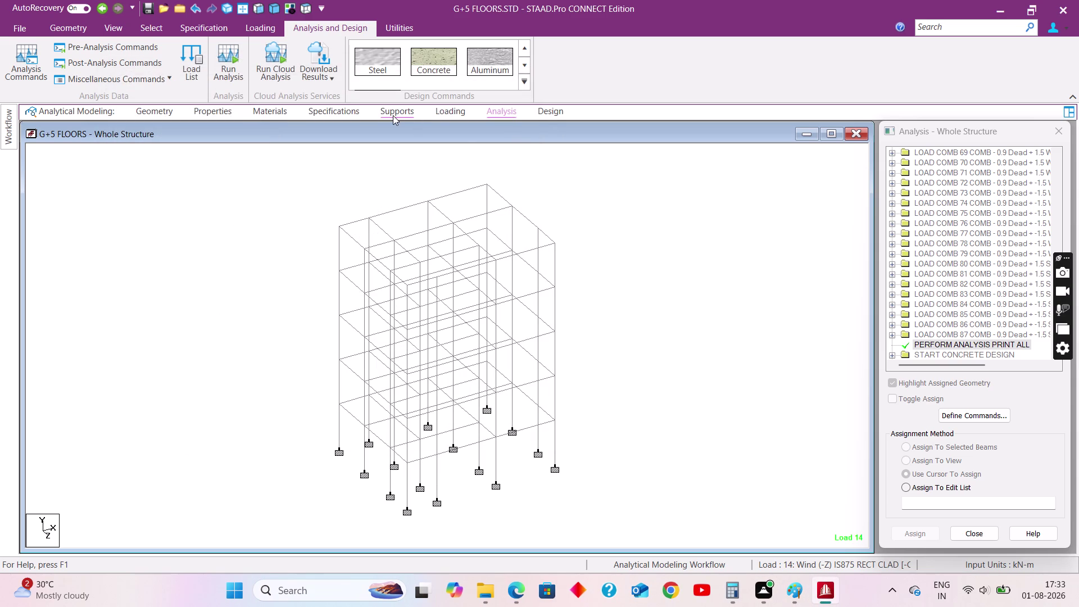
click(3, 132)
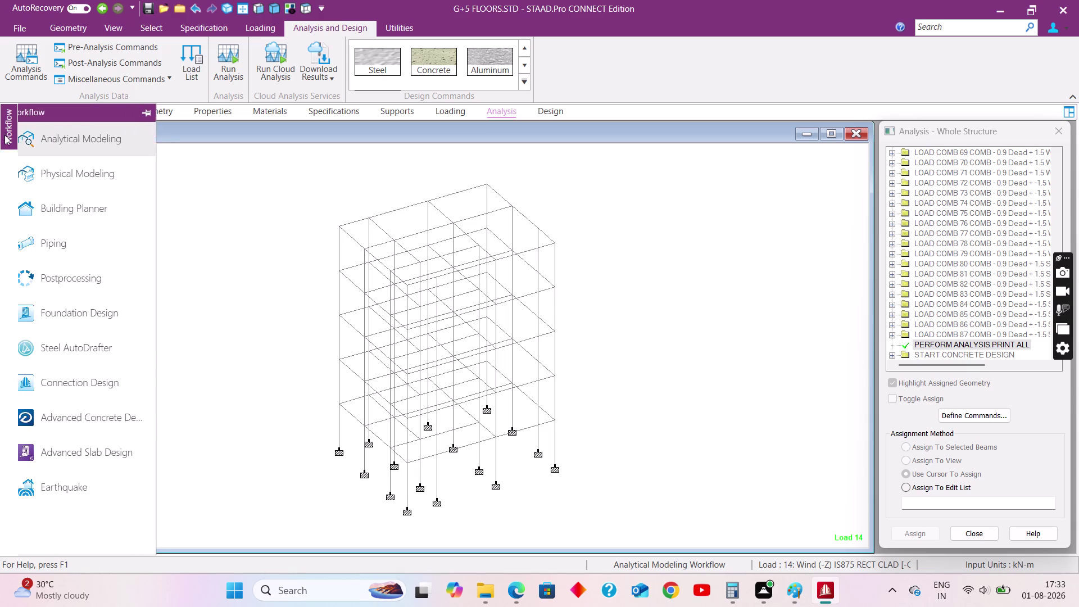
Enter Postprocessing, view reactions and beam results, and open beam 198's details.
click(61, 274)
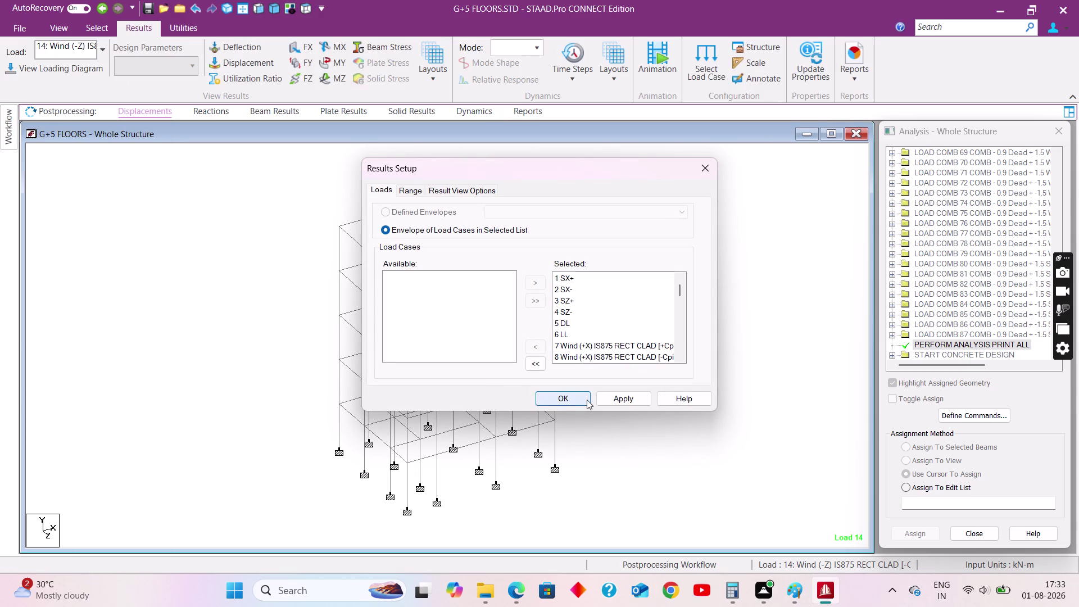
click(616, 396)
click(562, 395)
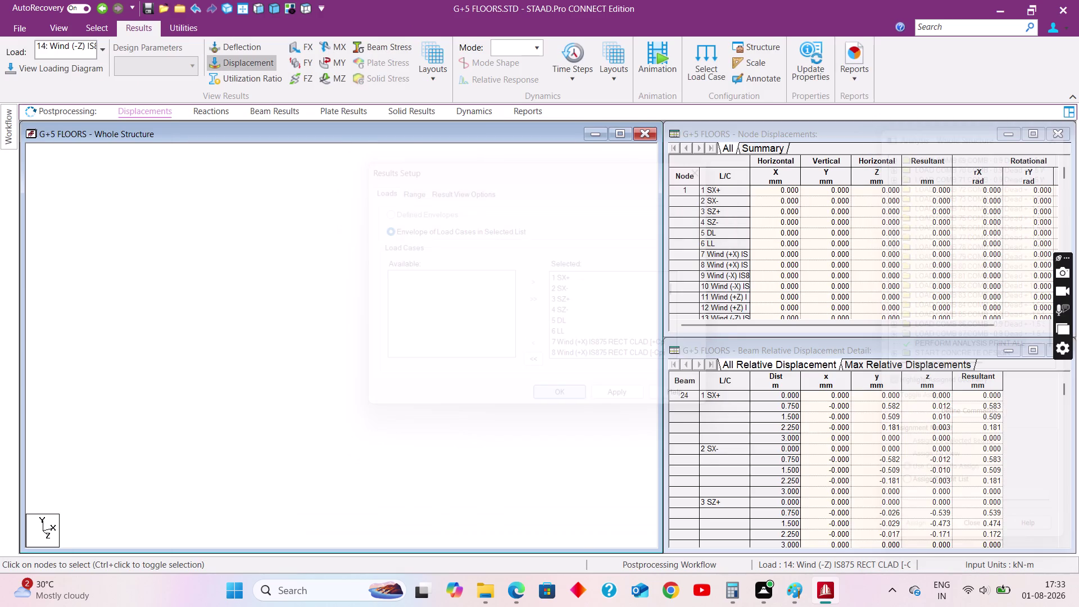
click(209, 110)
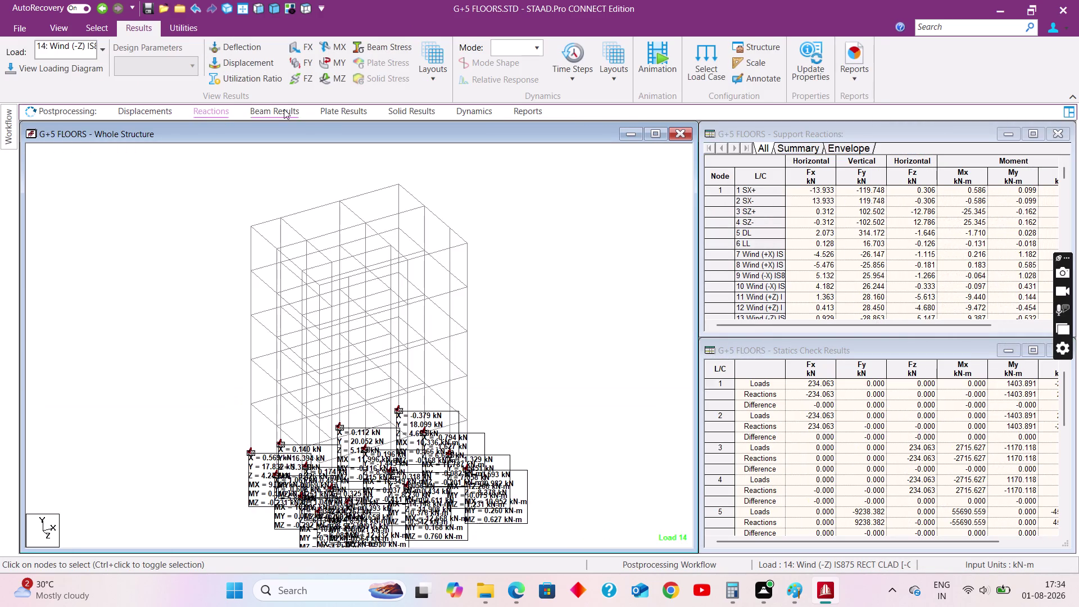
click(284, 109)
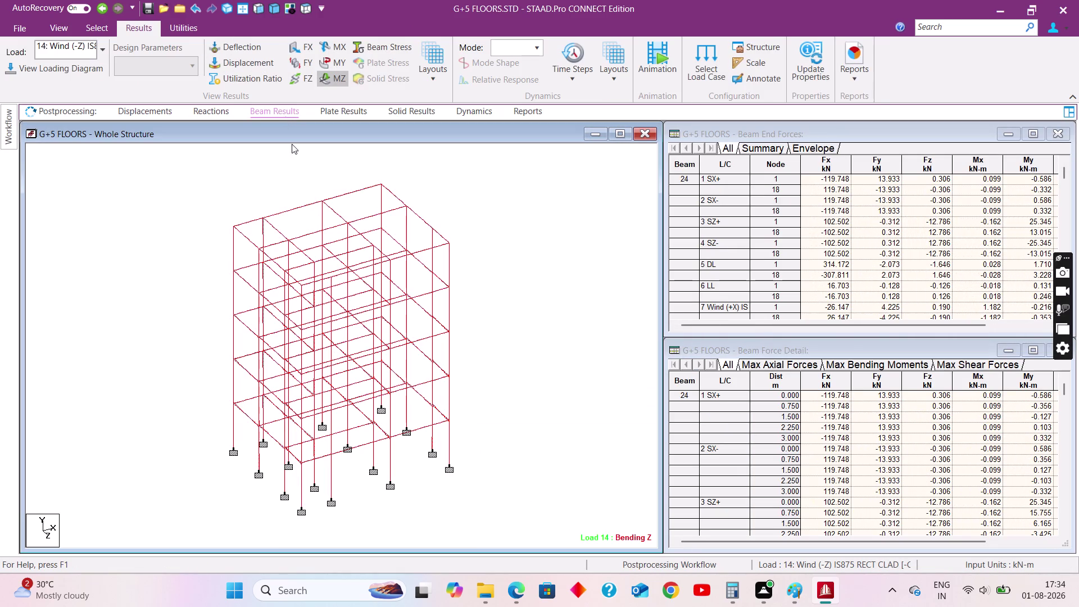
double_click(344, 196)
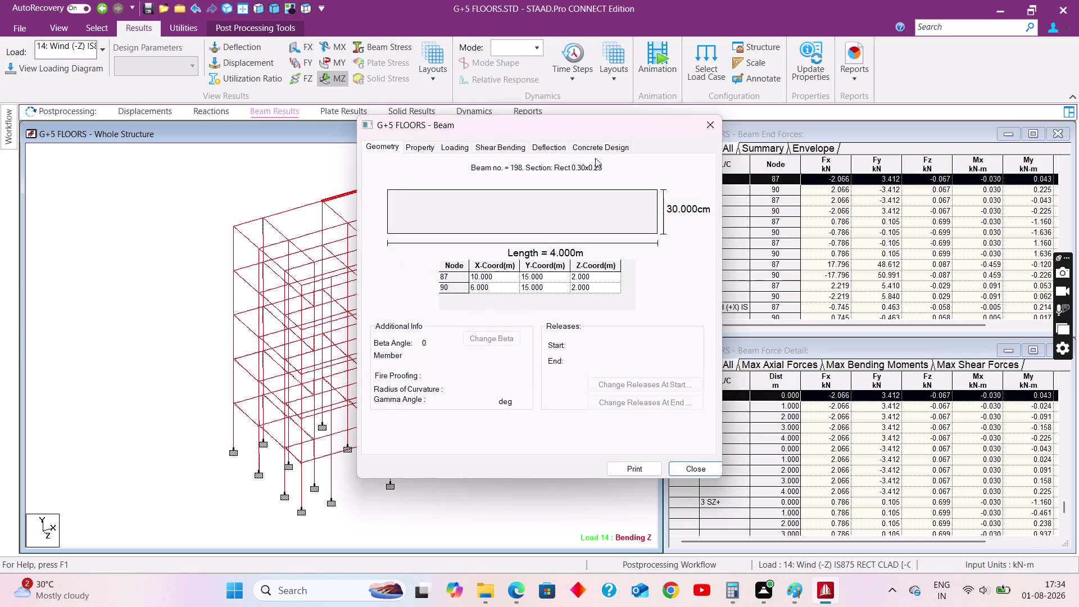
Review beam 198's concrete design, then column 180's four 20 mm bars at 1.396%.
click(595, 151)
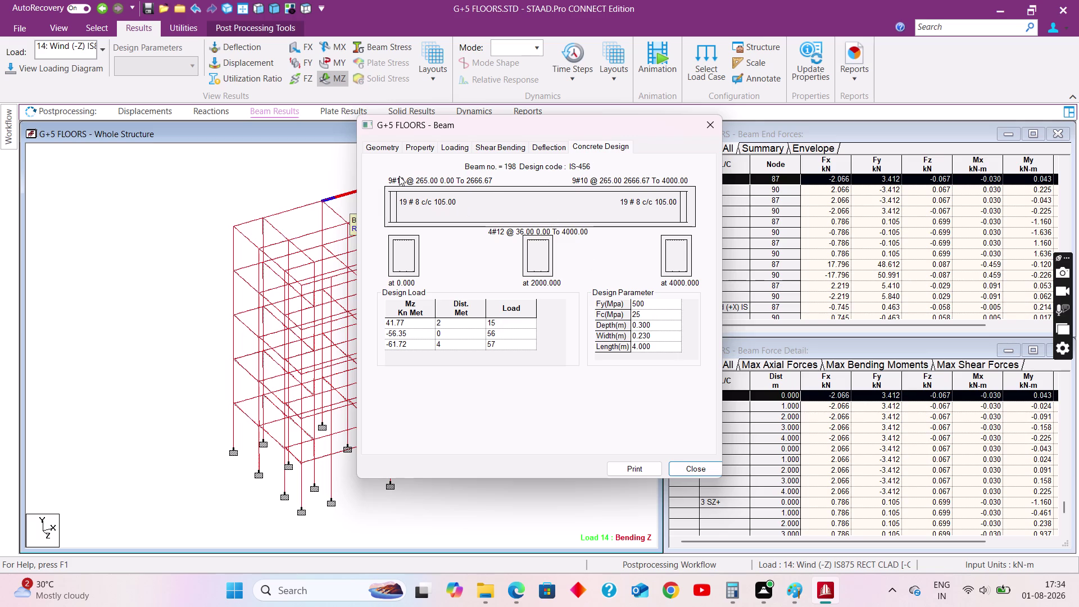
click(708, 129)
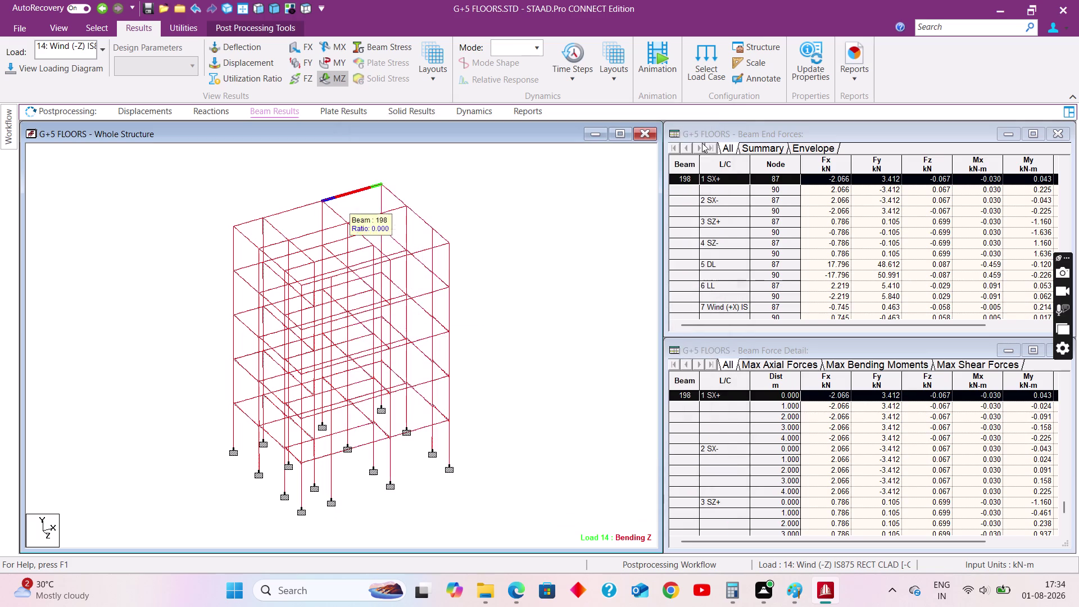
double_click(406, 228)
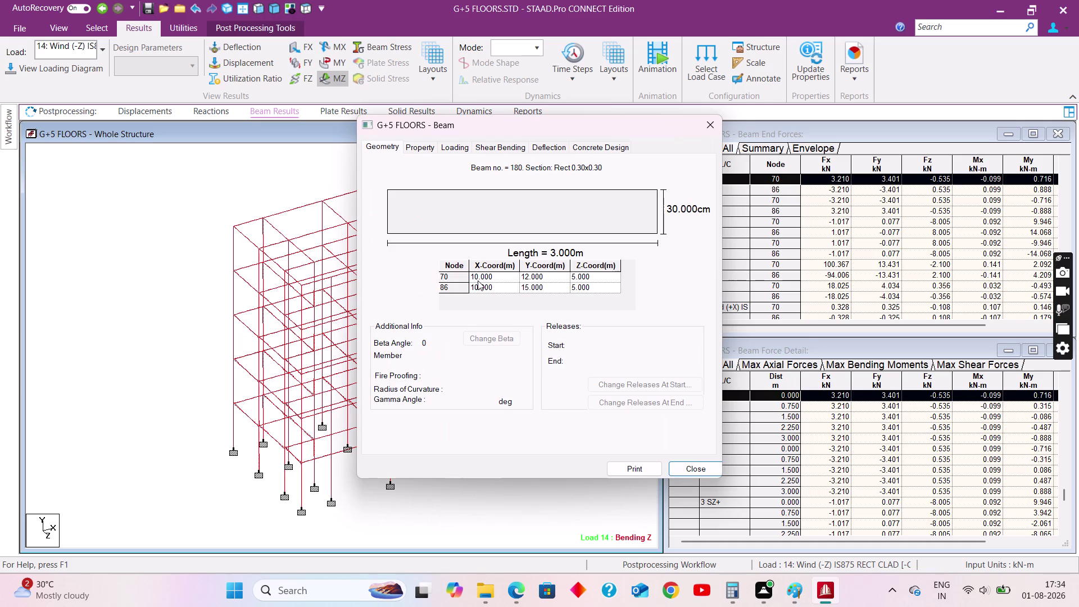
click(586, 145)
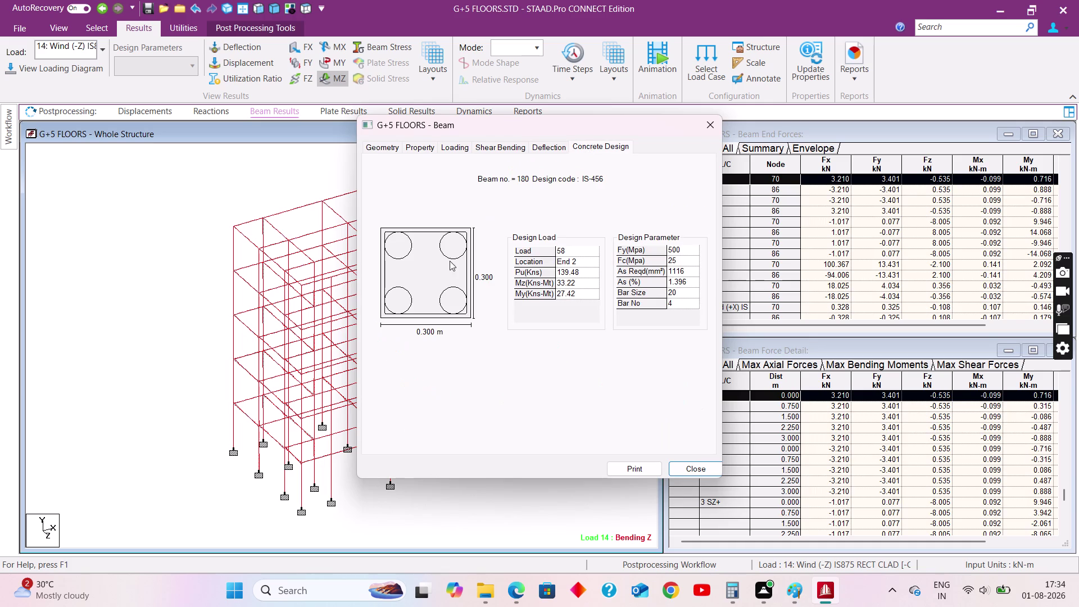
click(684, 293)
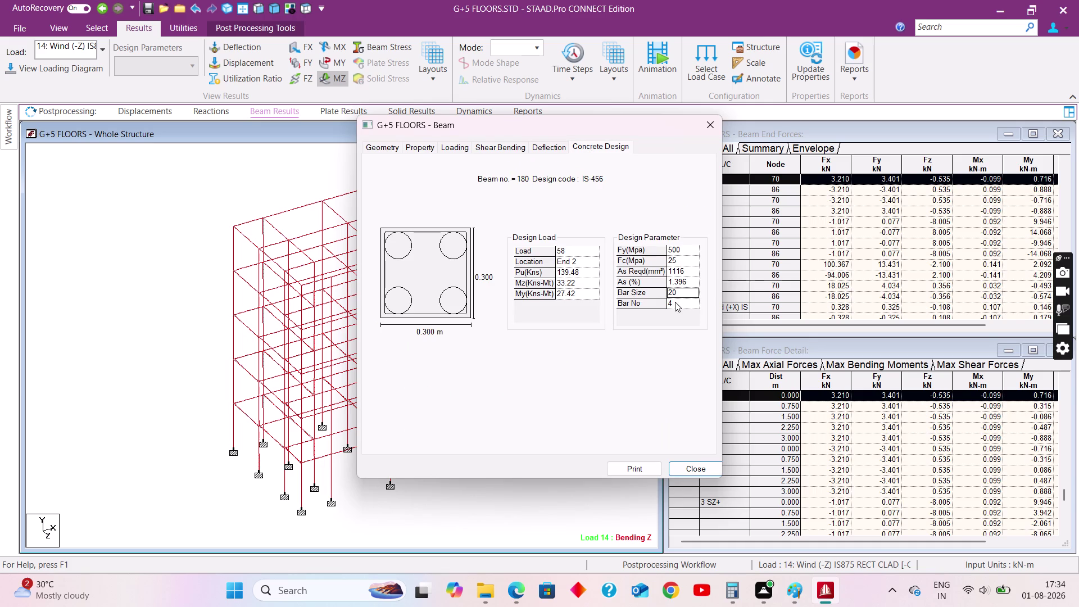
click(674, 302)
click(708, 128)
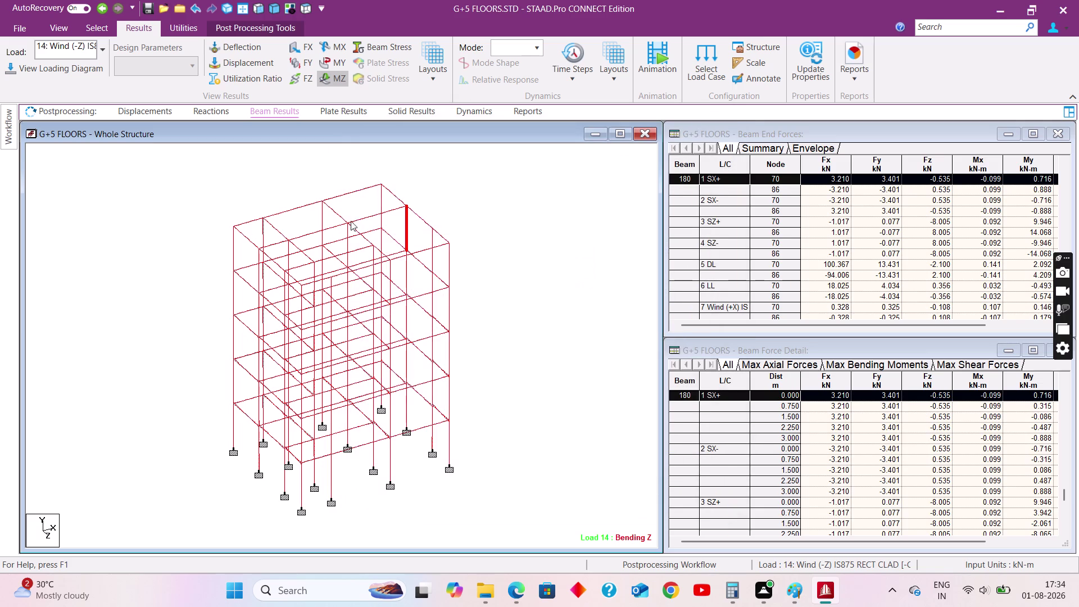
Review the concrete designs of columns 185 and 180.
scroll(up, 3)
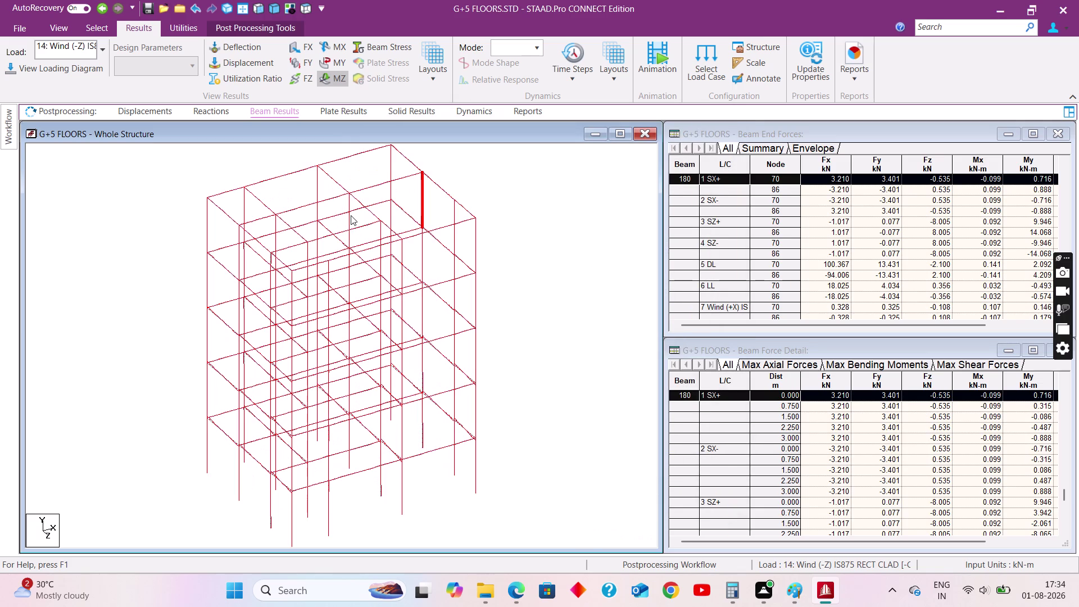
click(350, 218)
double_click(350, 220)
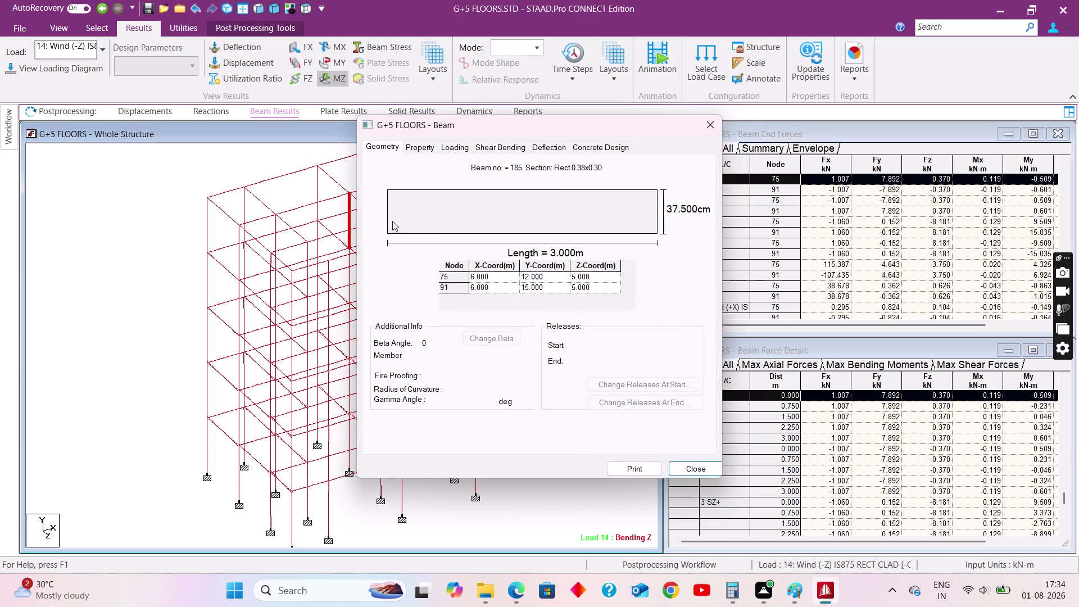
click(589, 146)
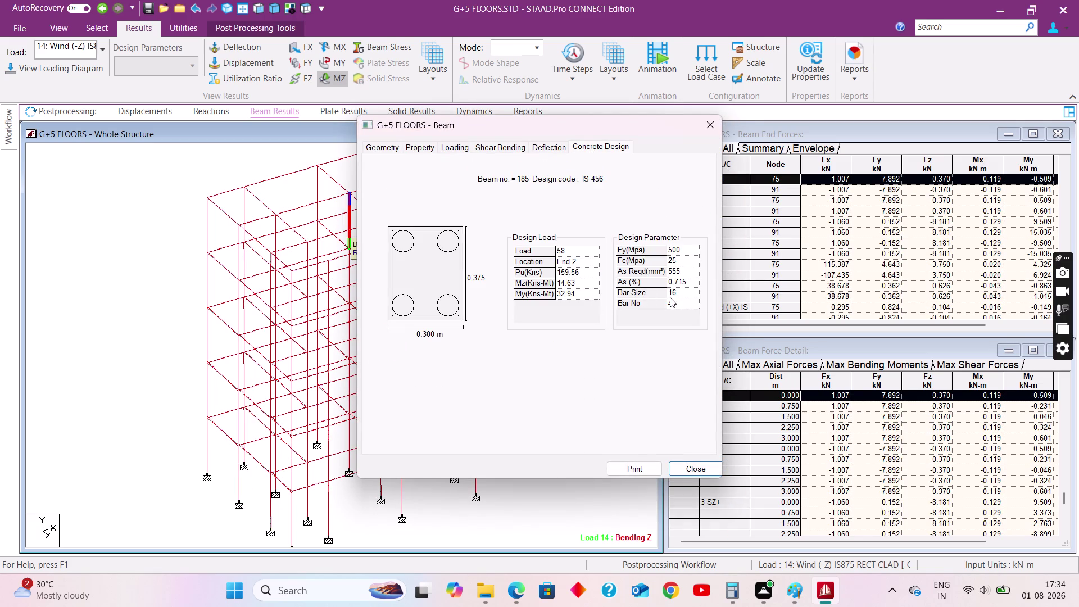
click(680, 290)
click(681, 300)
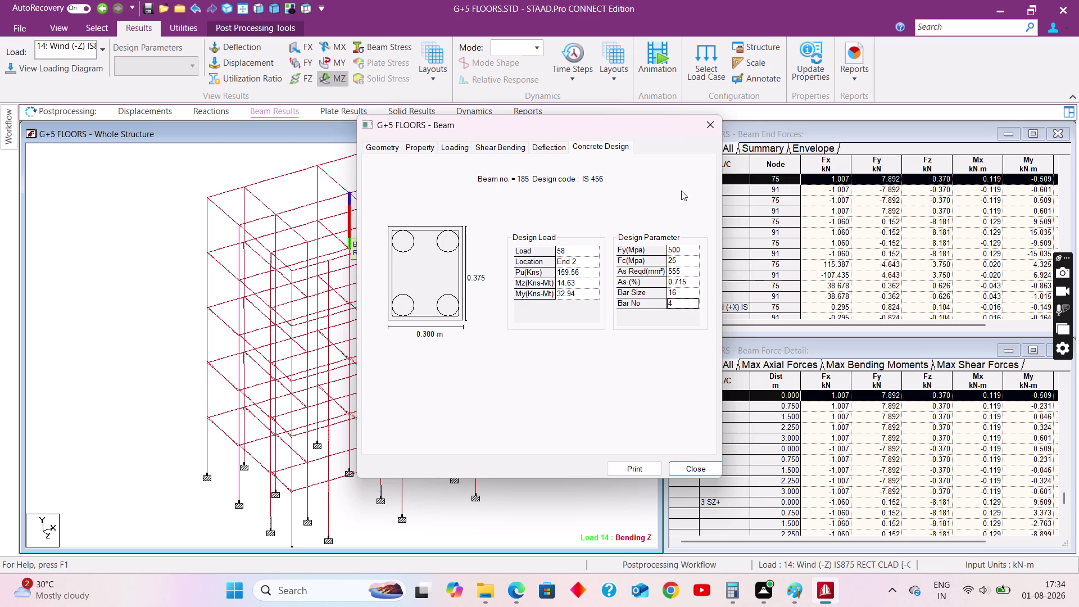
click(710, 127)
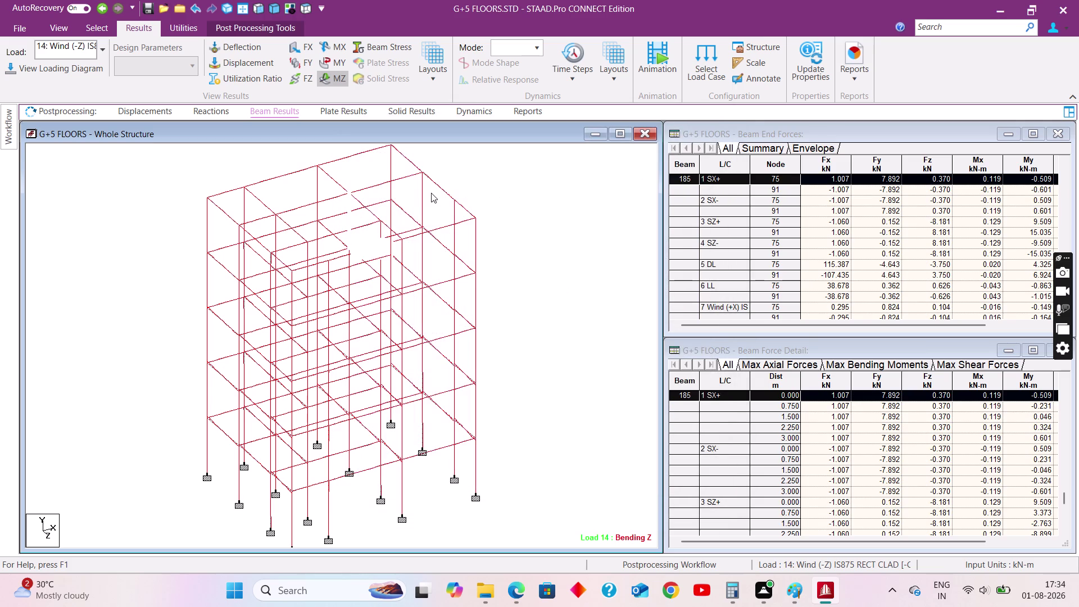
double_click(423, 196)
click(601, 145)
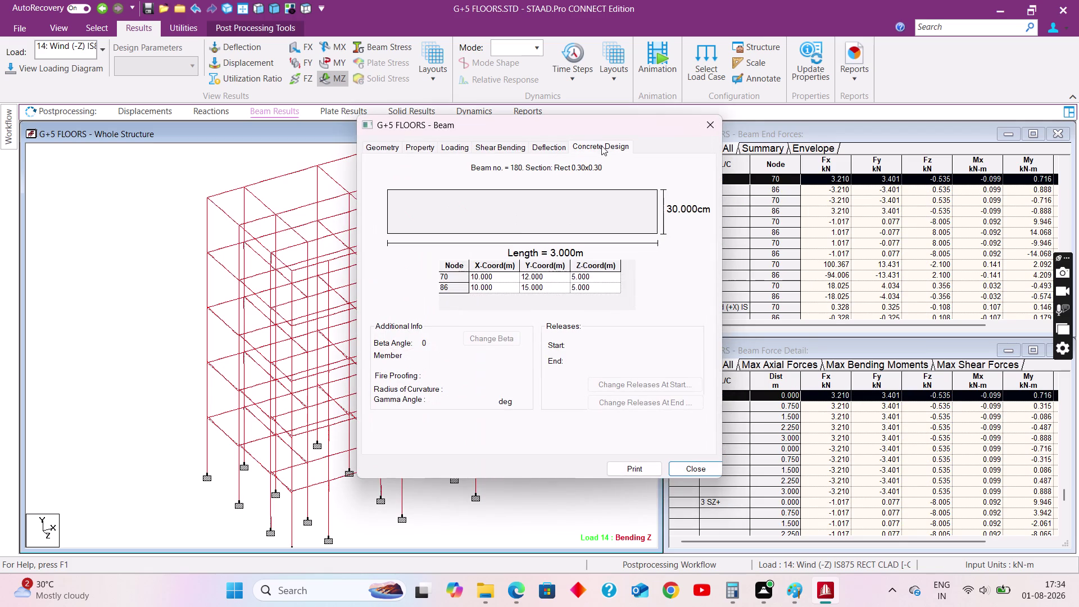
click(708, 125)
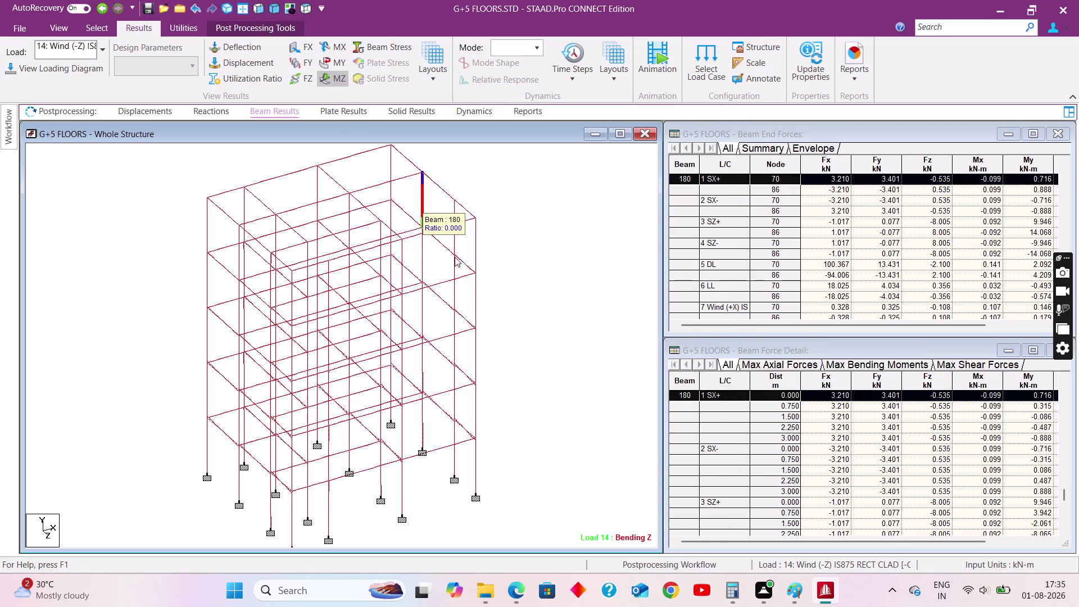
Check column 183's concrete design, cancelling the print of its details.
double_click(456, 234)
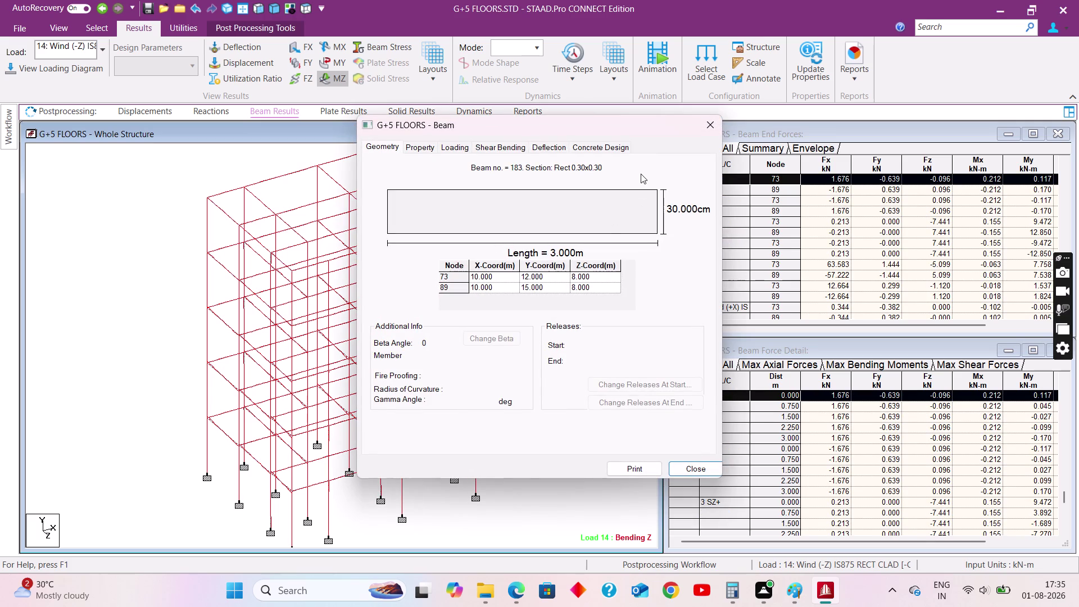
click(603, 149)
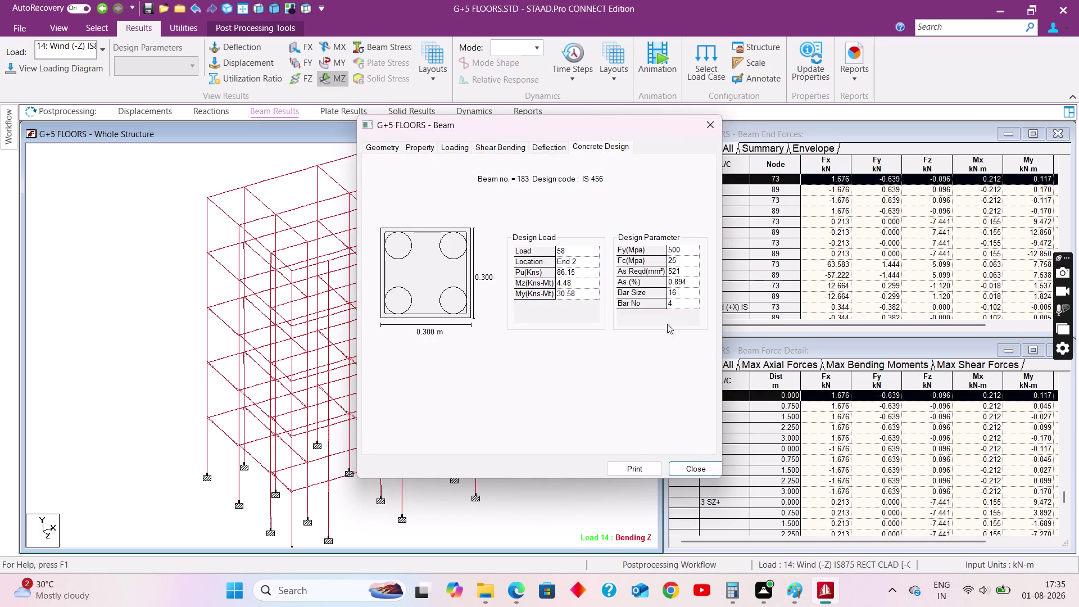
click(635, 467)
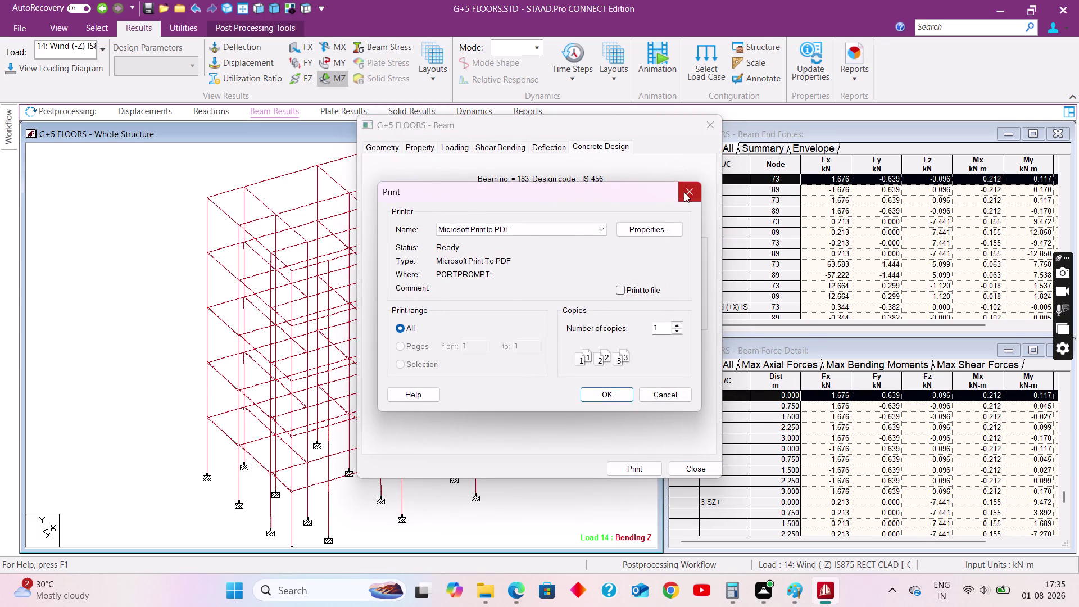
click(684, 193)
click(703, 124)
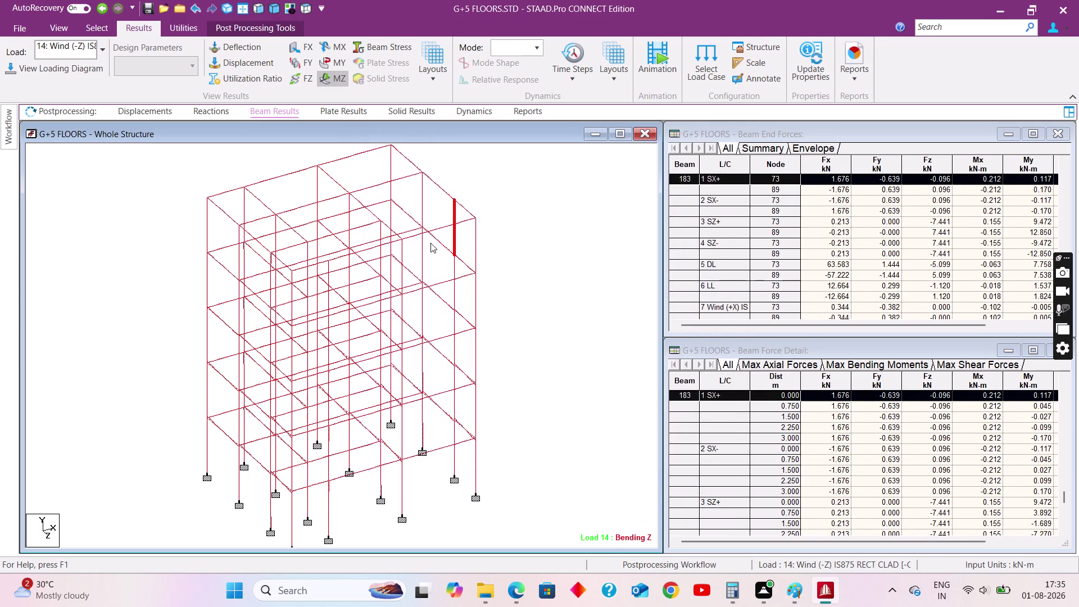
Review columns 178, 64 (four 16 mm bars, 0.894%) and 26, then bring up beam 120.
double_click(206, 231)
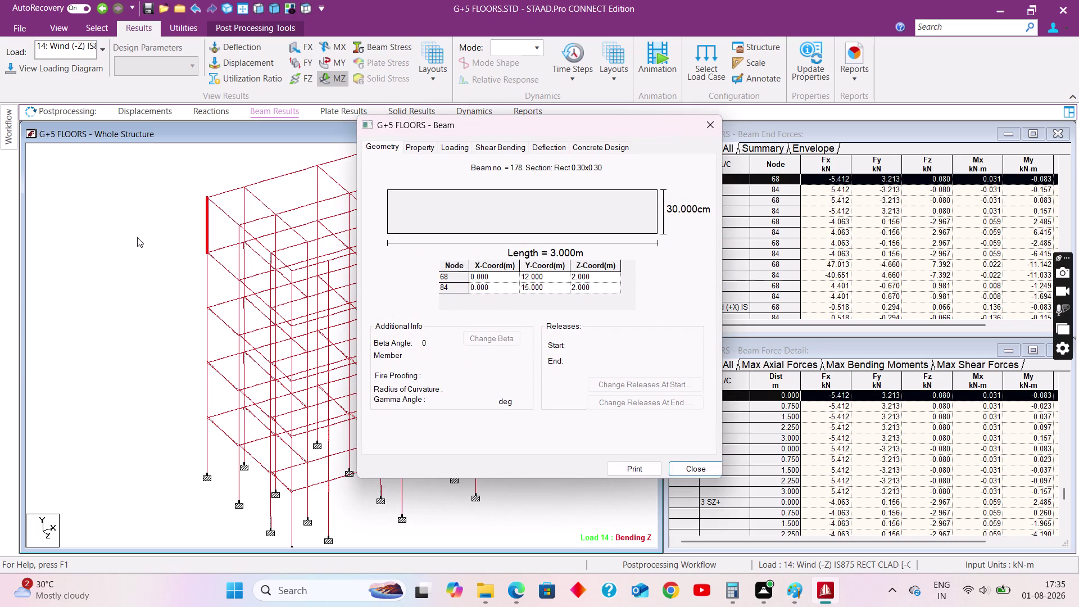
click(605, 147)
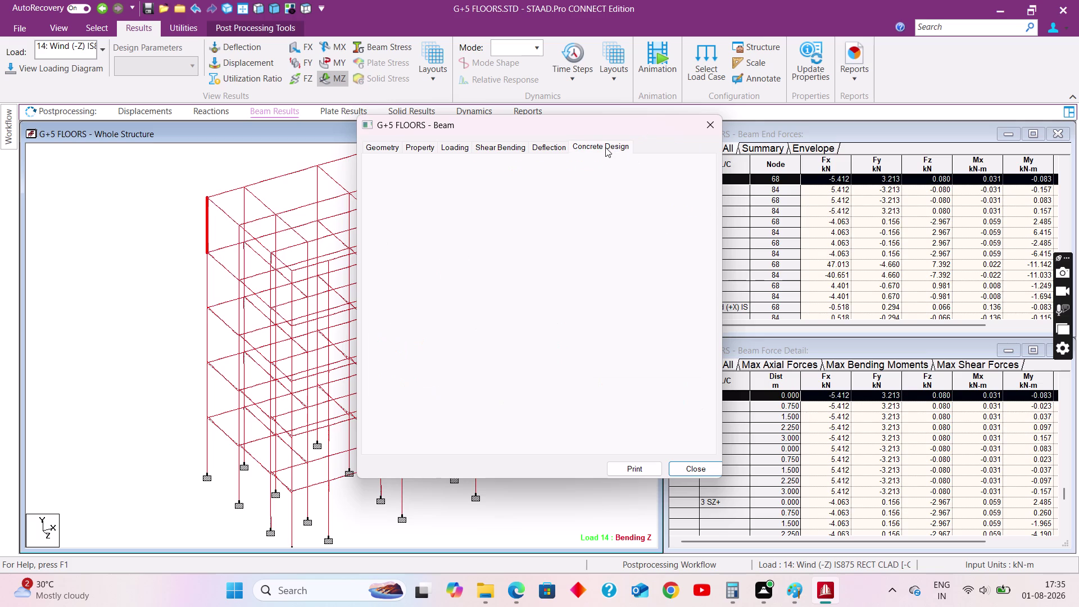
click(712, 124)
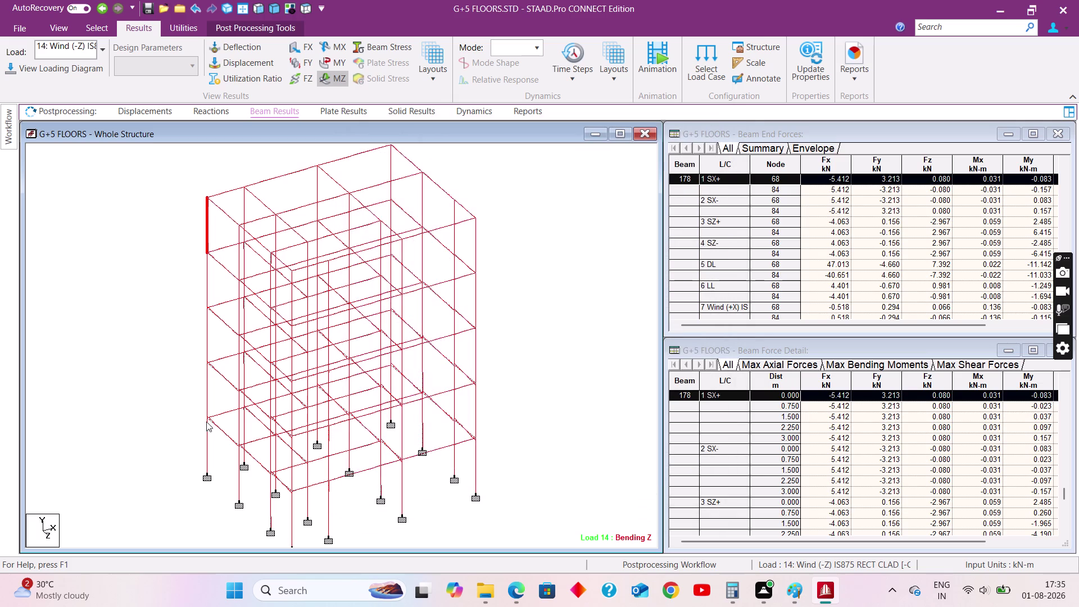
double_click(207, 396)
click(606, 148)
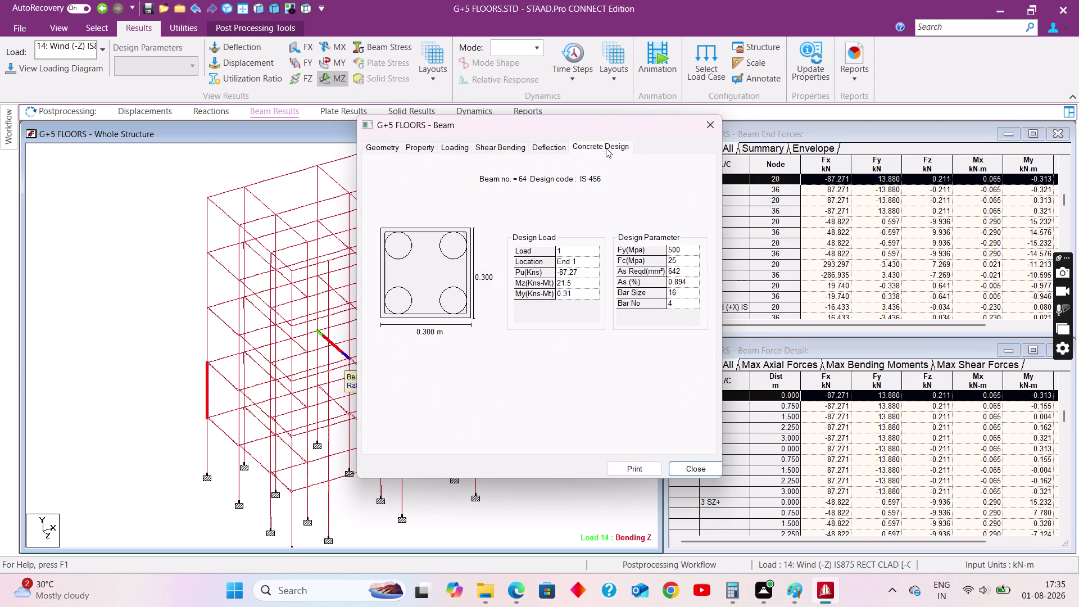
click(690, 469)
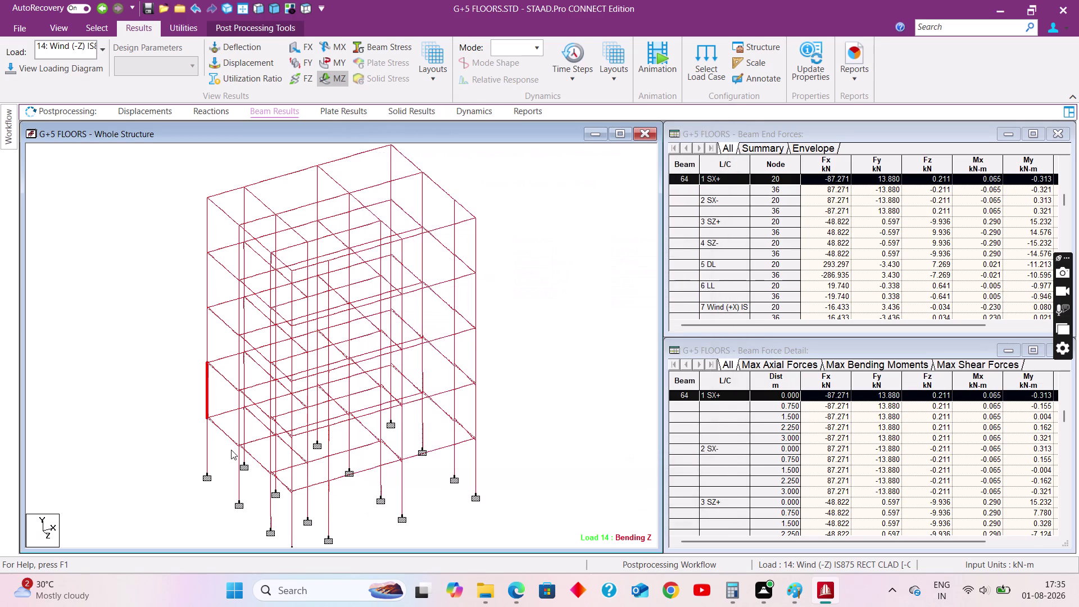
double_click(208, 452)
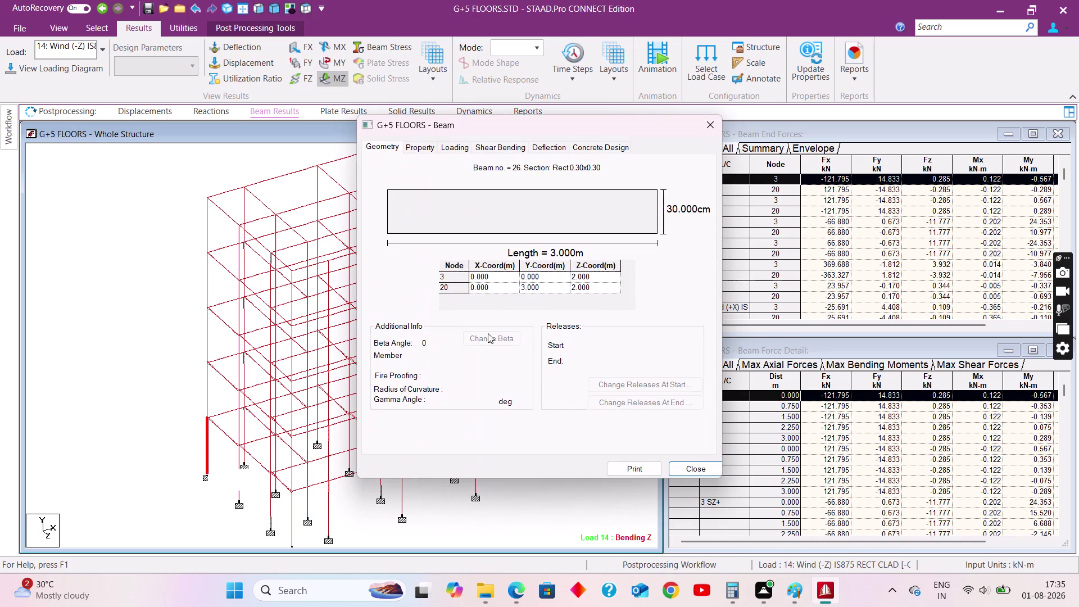
click(598, 146)
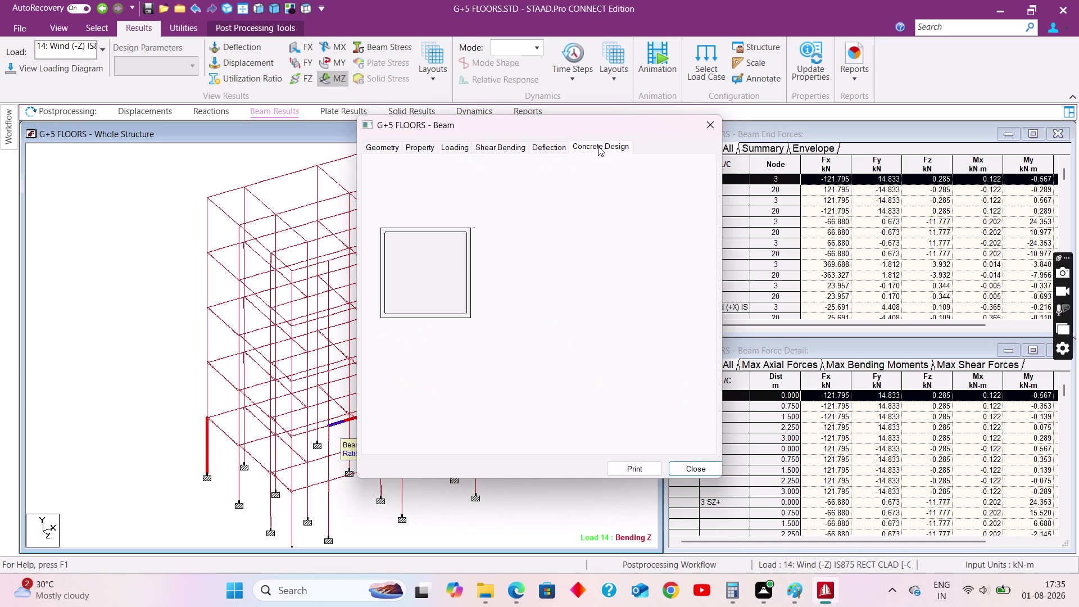
click(708, 125)
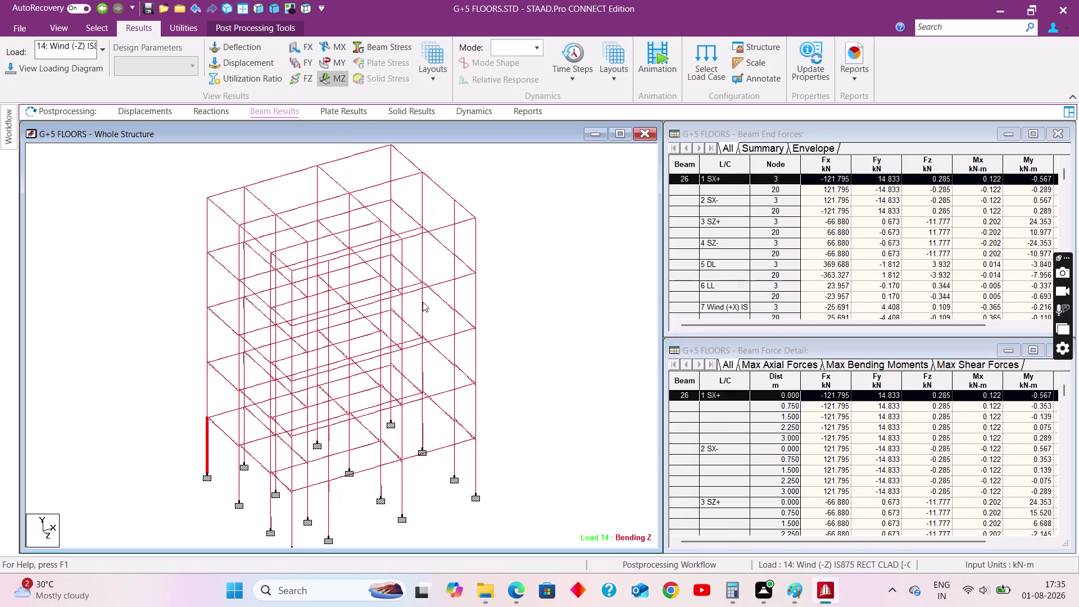
double_click(443, 338)
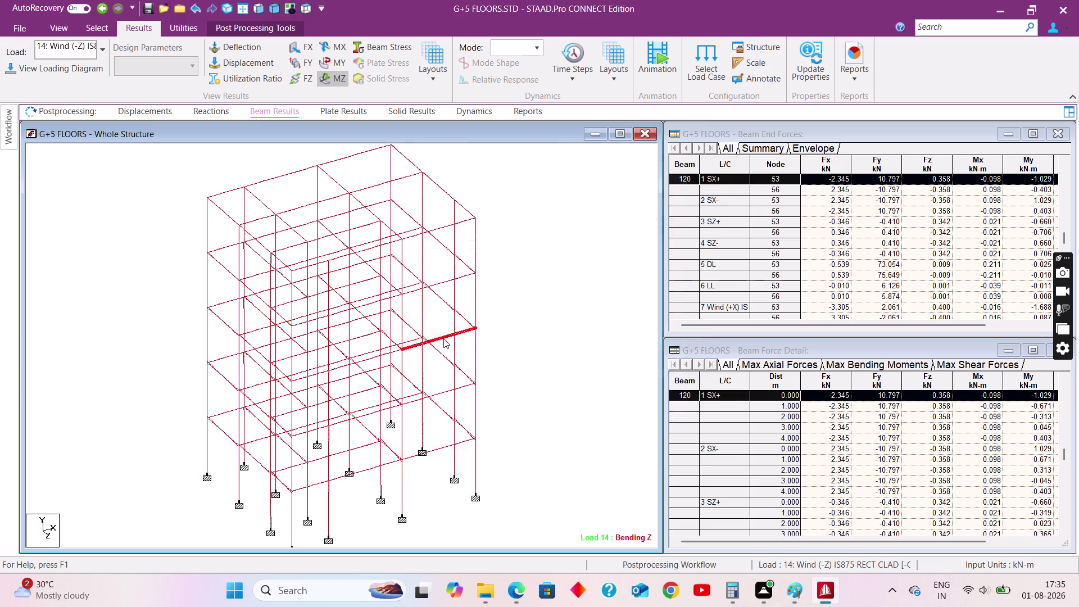
Review the concrete designs of beams 120 and 206.
click(593, 152)
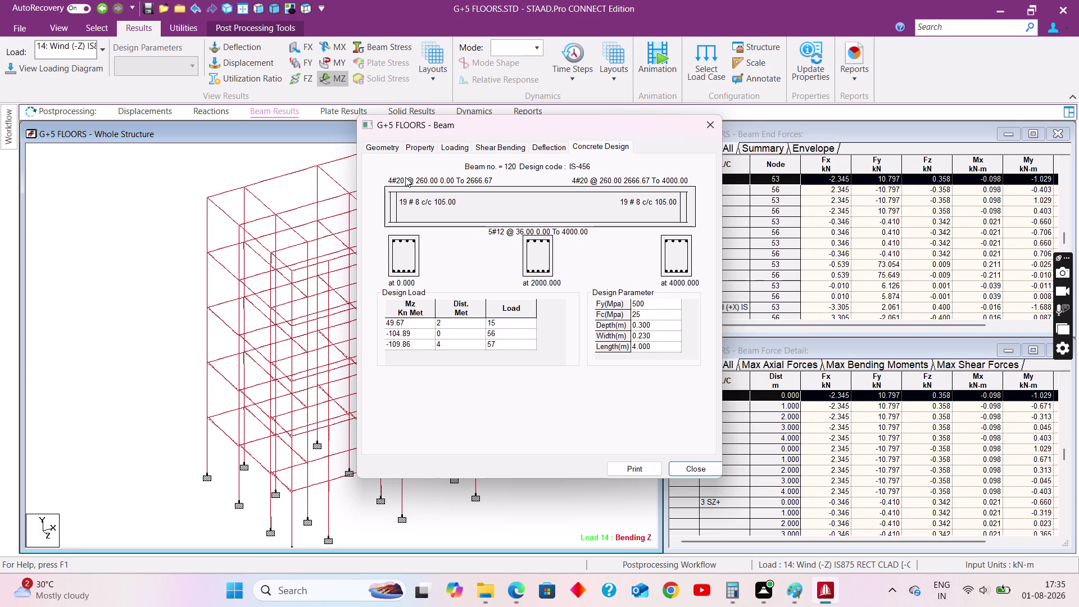
click(689, 467)
click(504, 267)
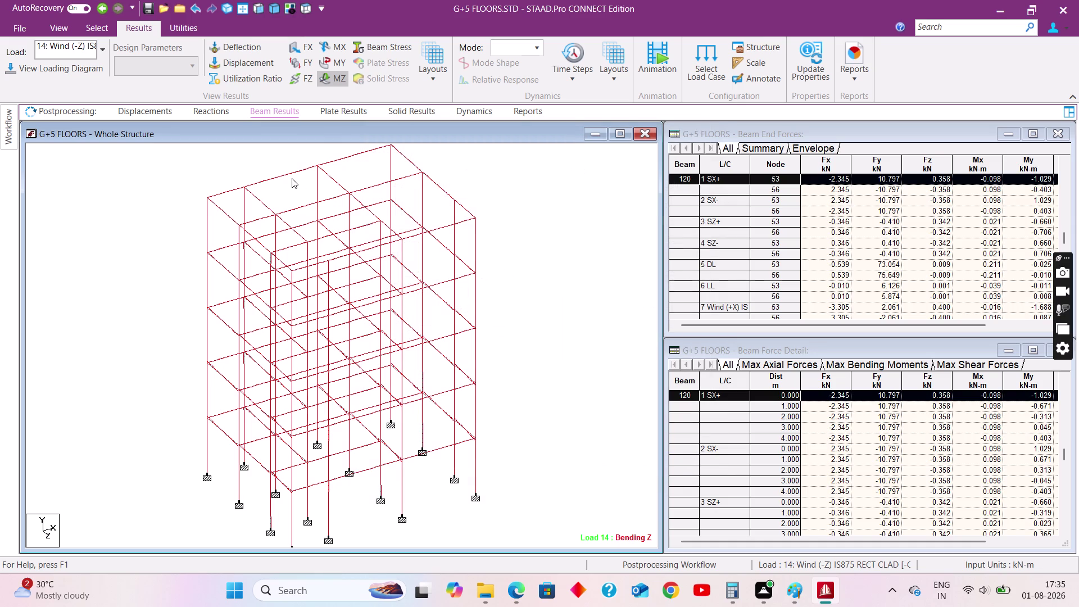
double_click(218, 191)
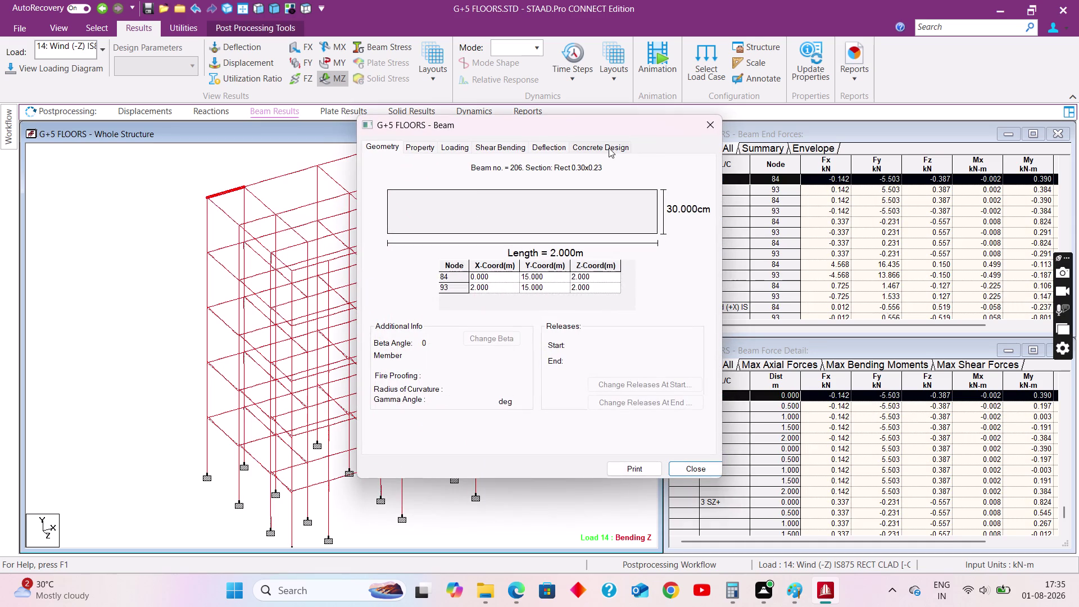
click(609, 148)
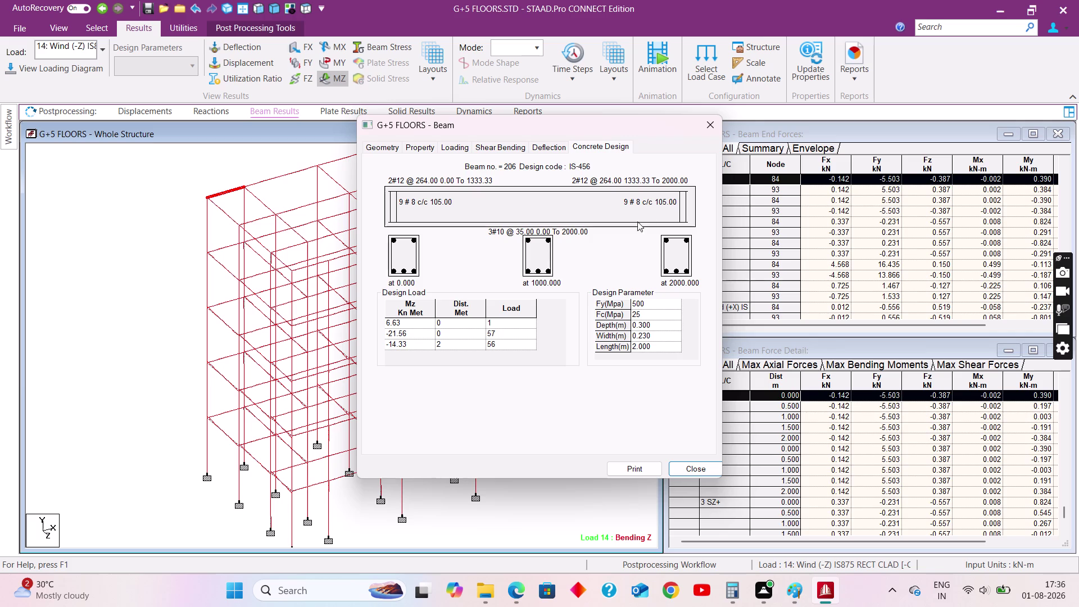
click(707, 124)
Check the concrete designs of beams 155 and 79.
double_click(228, 270)
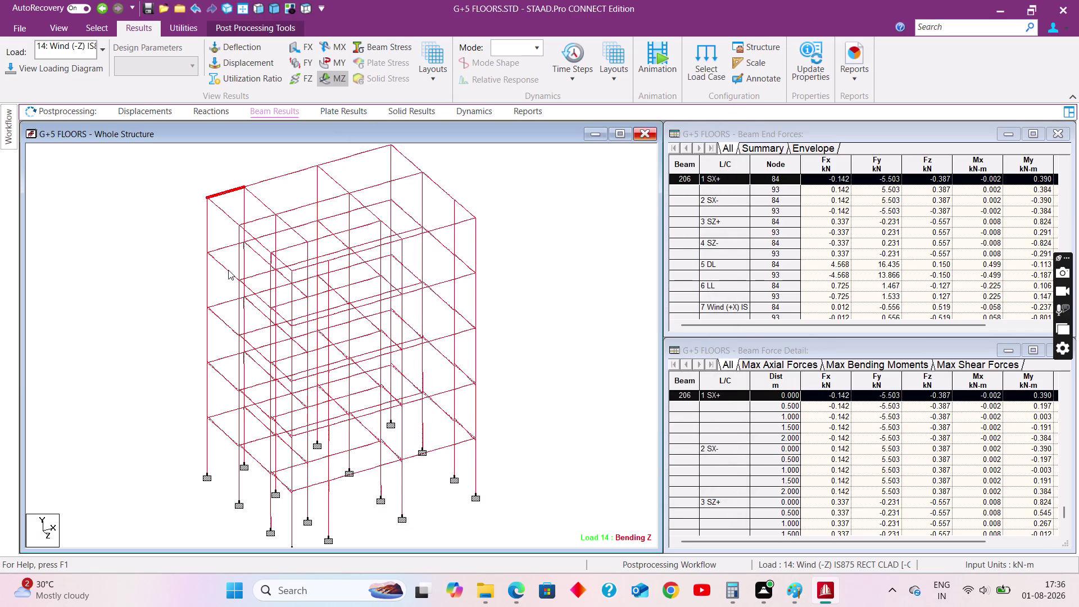
click(601, 150)
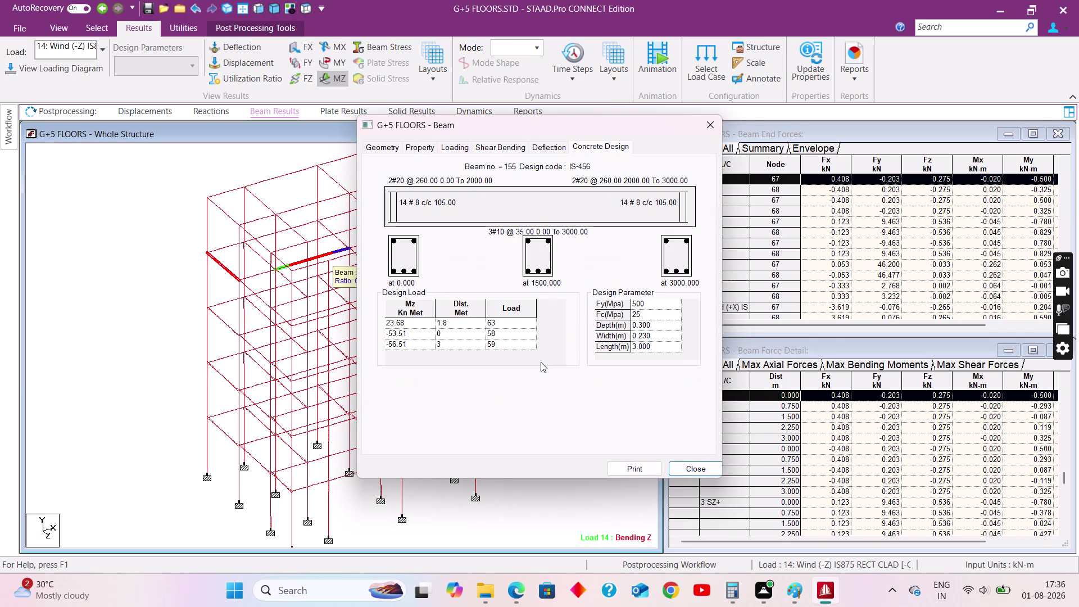
click(706, 128)
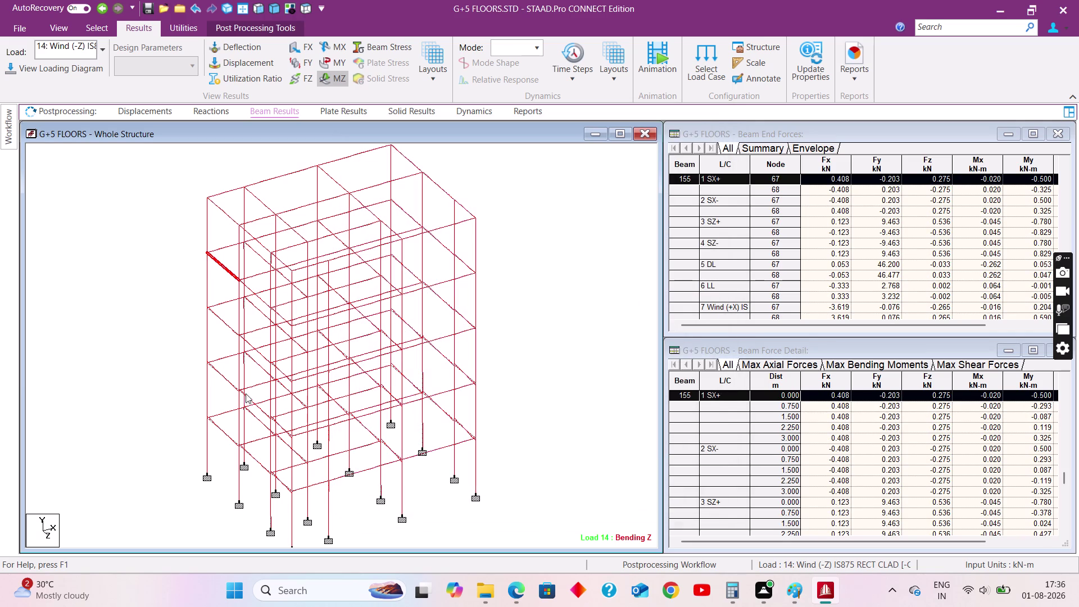
double_click(224, 380)
click(599, 146)
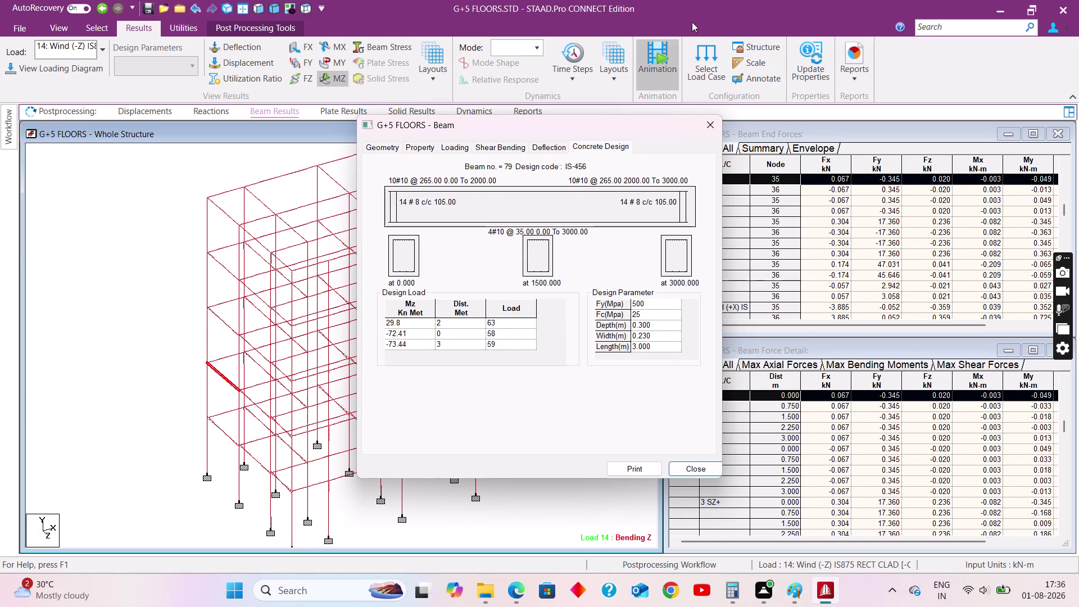
click(703, 120)
Check beam 193's concrete design and revisit beam 155's details.
double_click(226, 214)
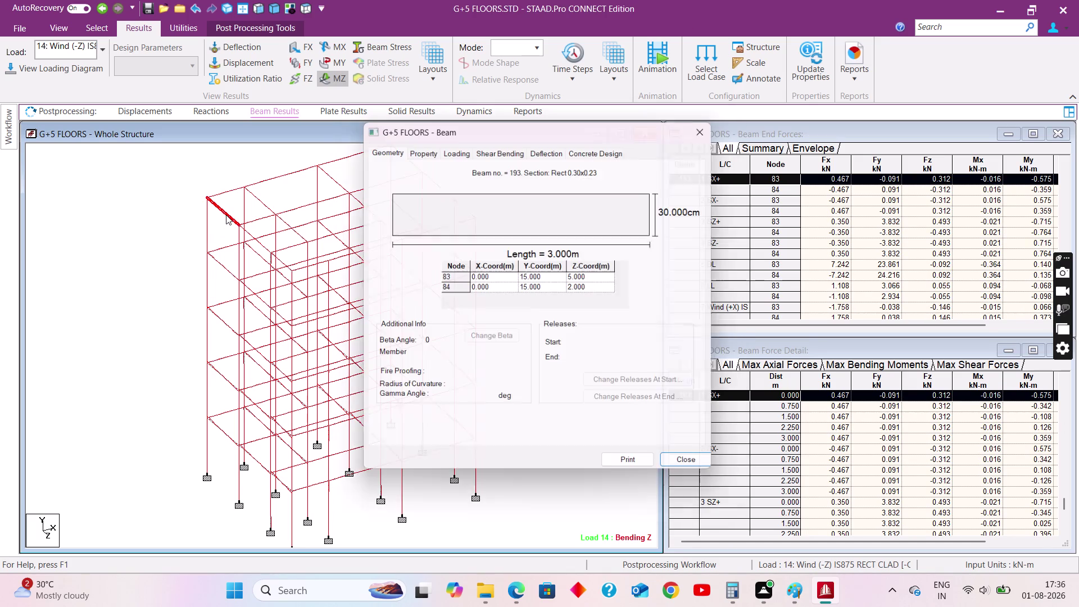
click(587, 149)
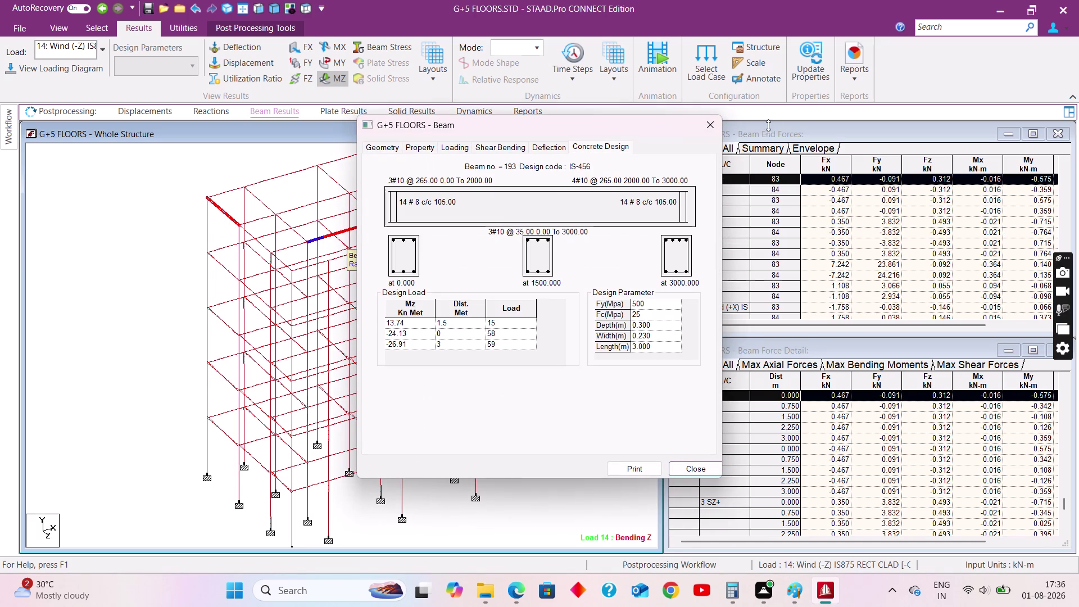
click(710, 128)
double_click(220, 264)
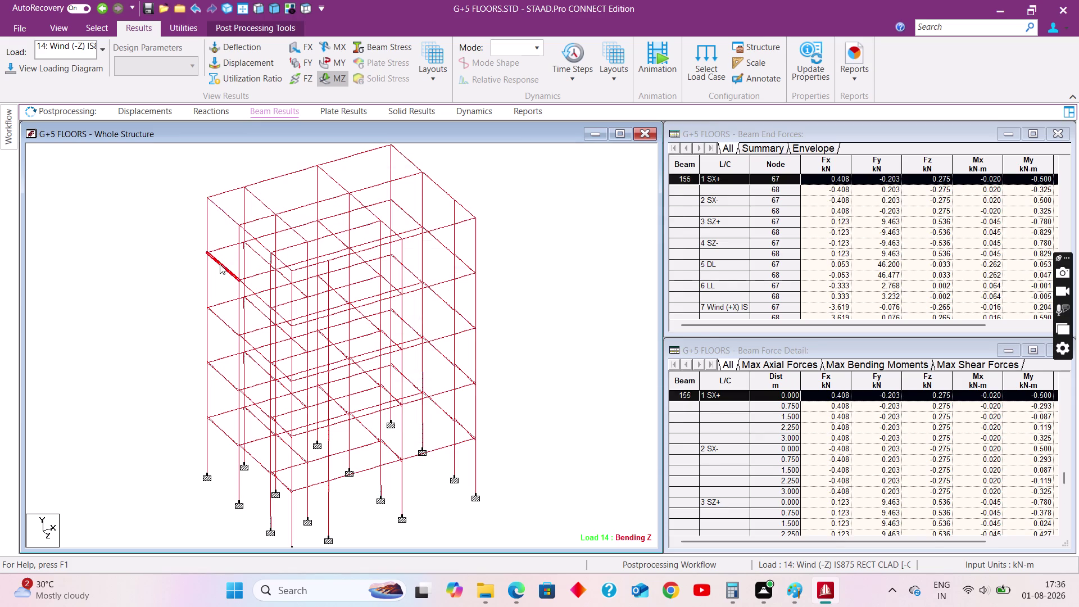
click(589, 148)
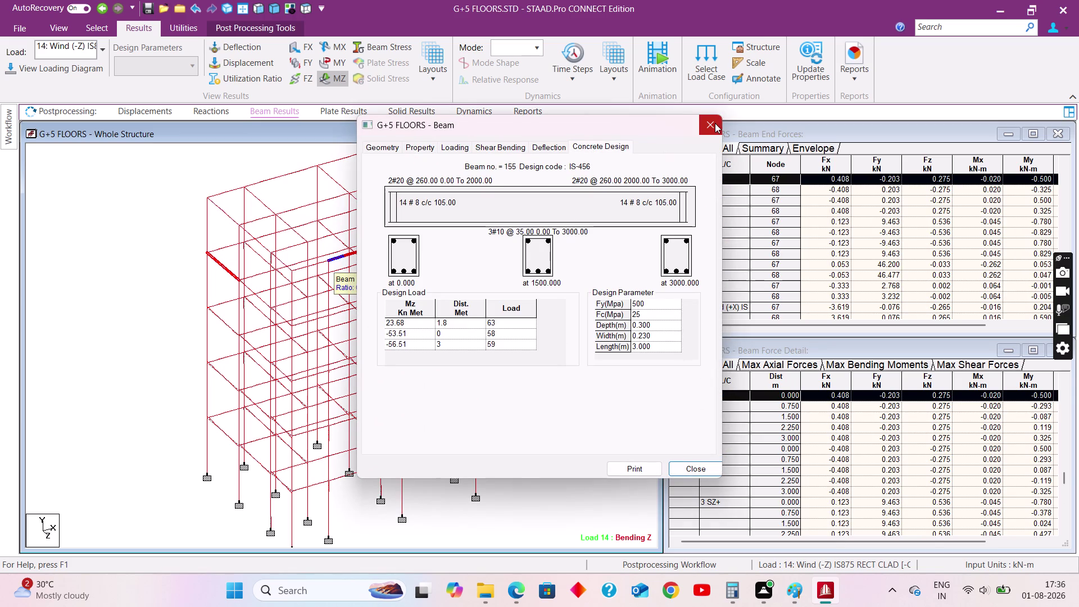
click(715, 123)
Review the reinforcement of beams 117, 79 and 41, leaving beam 41's end forces shown.
double_click(222, 321)
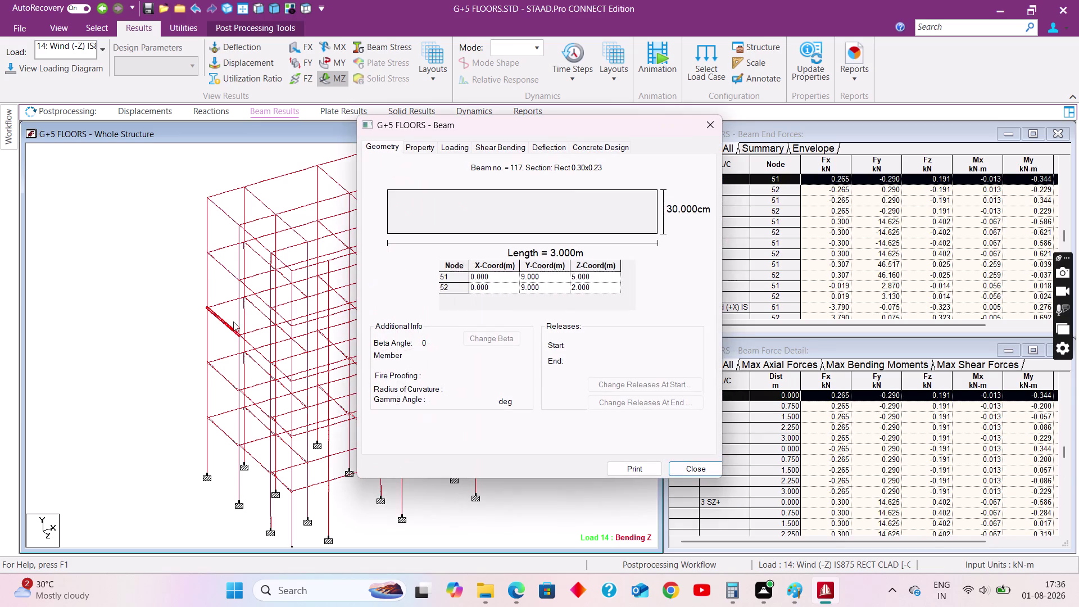
click(594, 150)
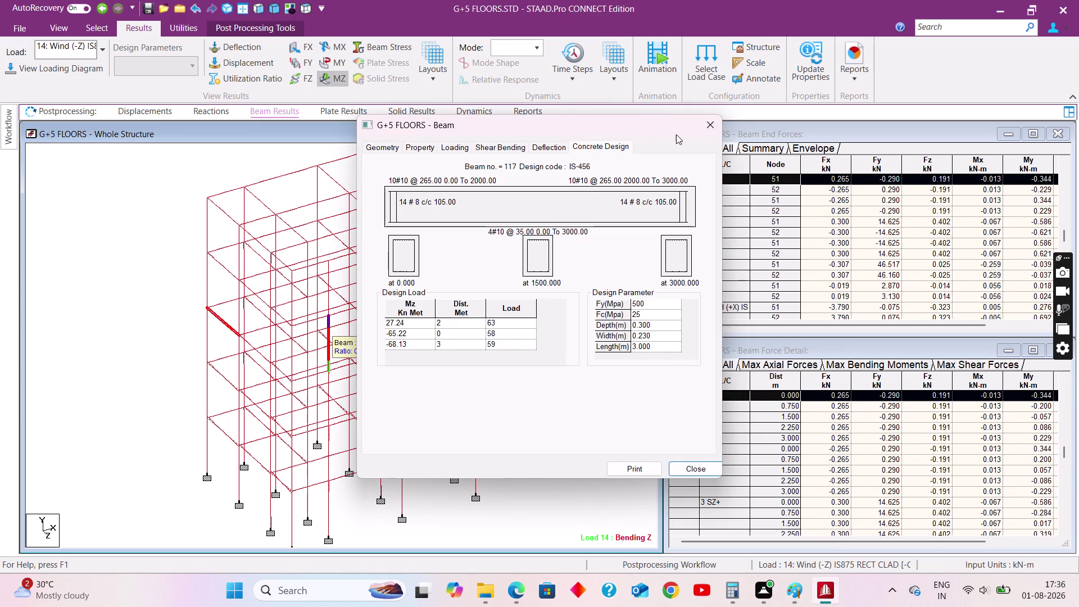
click(709, 127)
double_click(219, 377)
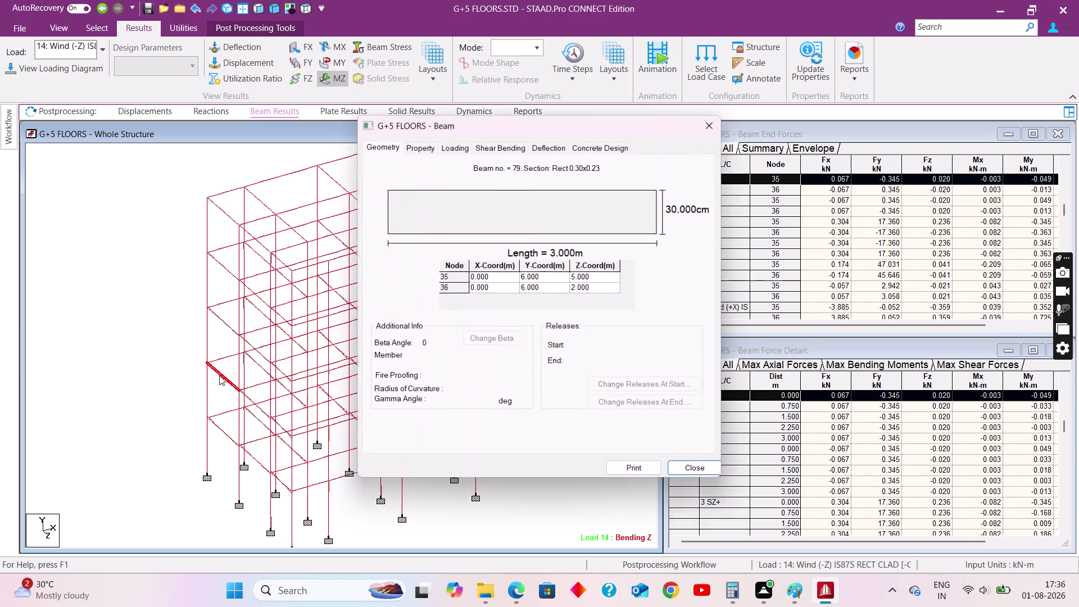
click(597, 146)
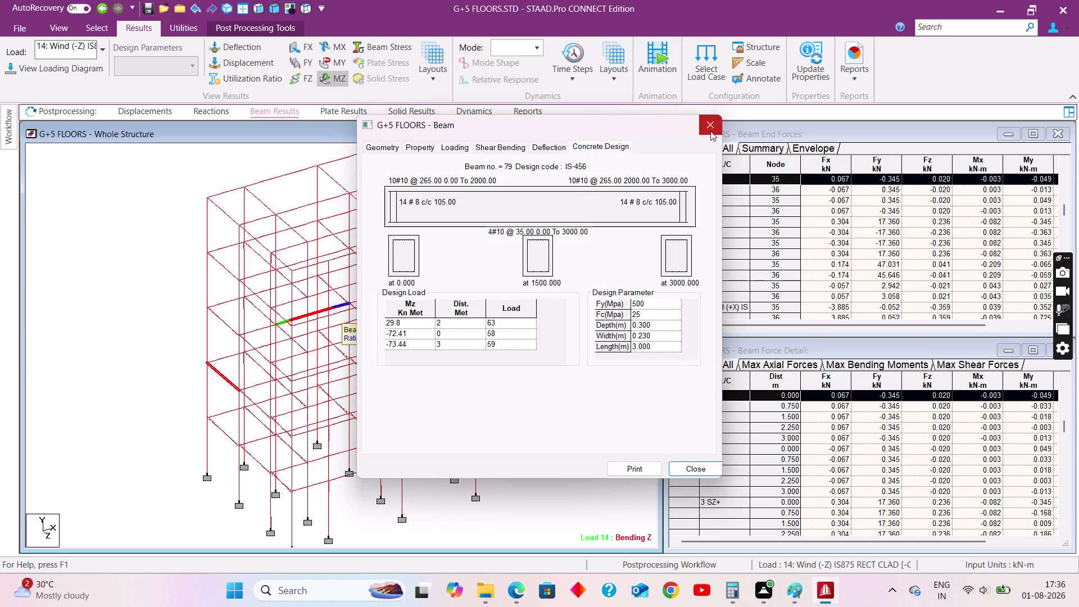
click(710, 131)
double_click(223, 433)
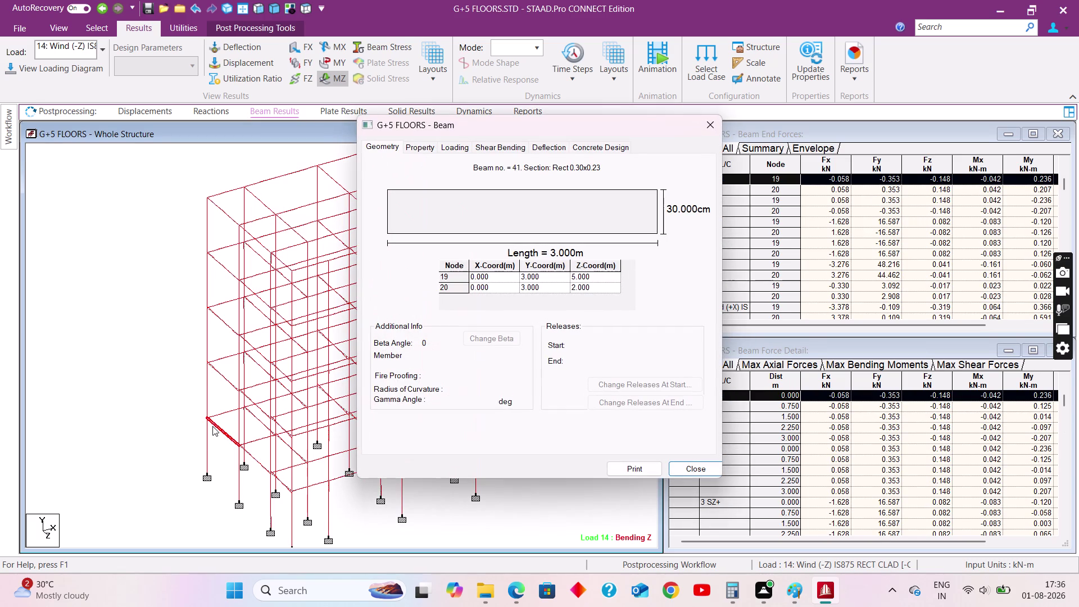
click(596, 149)
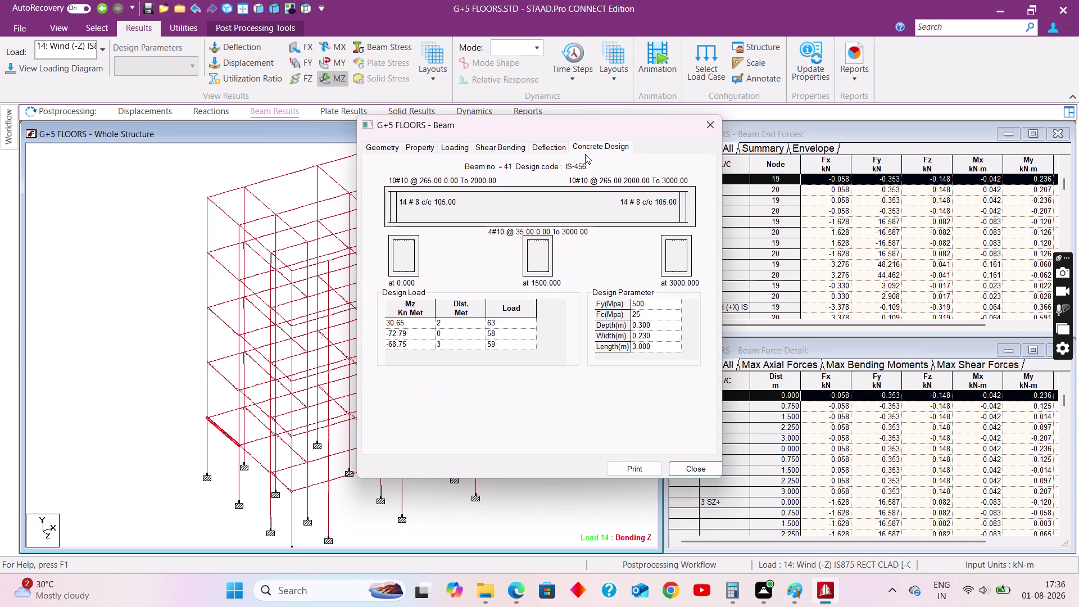
click(702, 123)
click(531, 382)
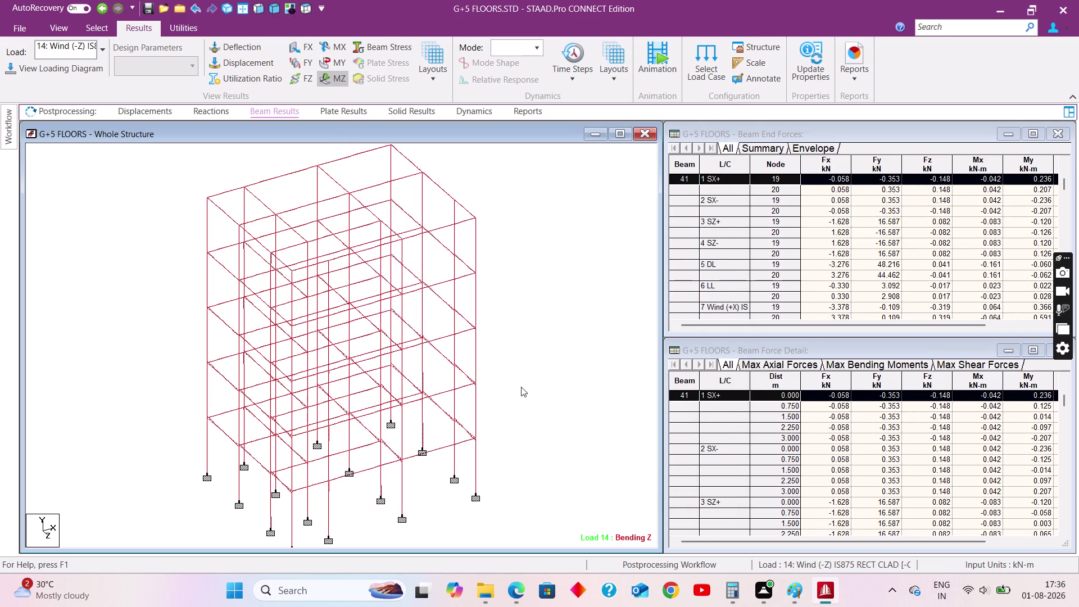
Check member 65, then column 184's design: four 16 mm bars, 0.300 m square.
double_click(474, 407)
click(594, 144)
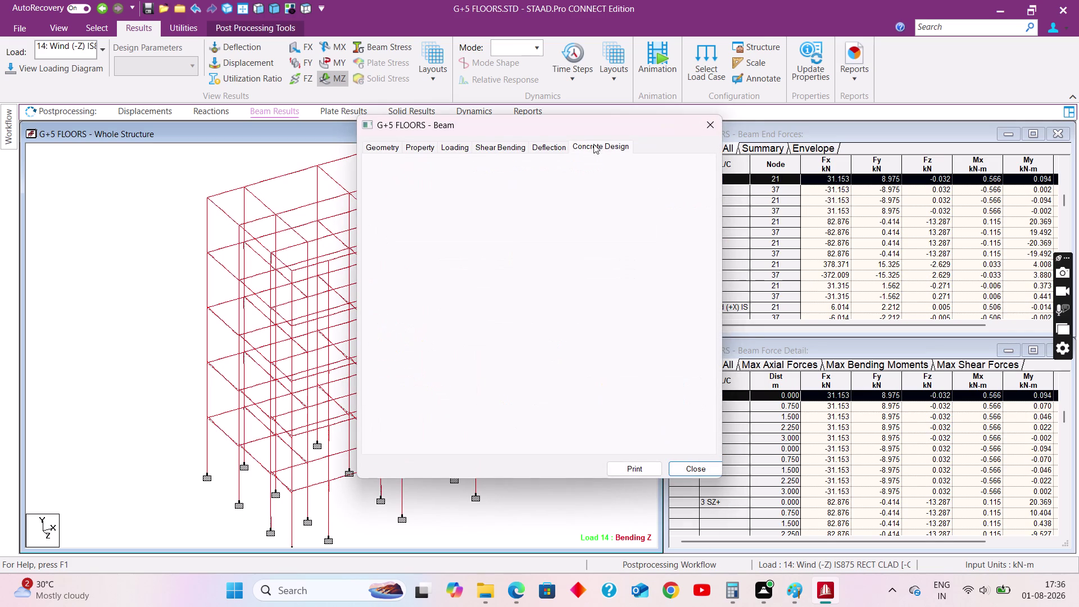
click(711, 123)
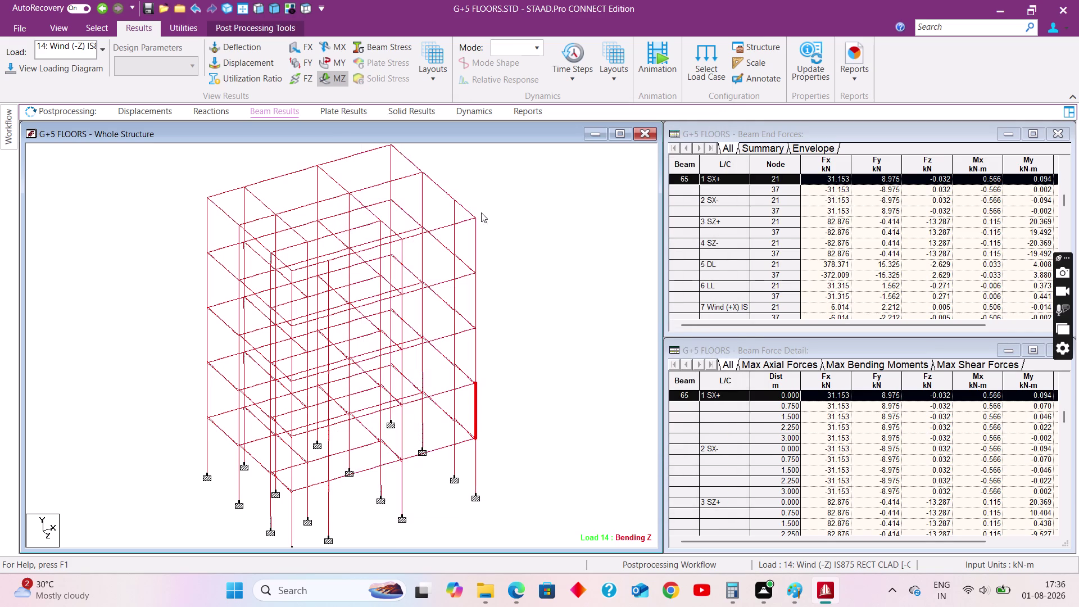
double_click(317, 192)
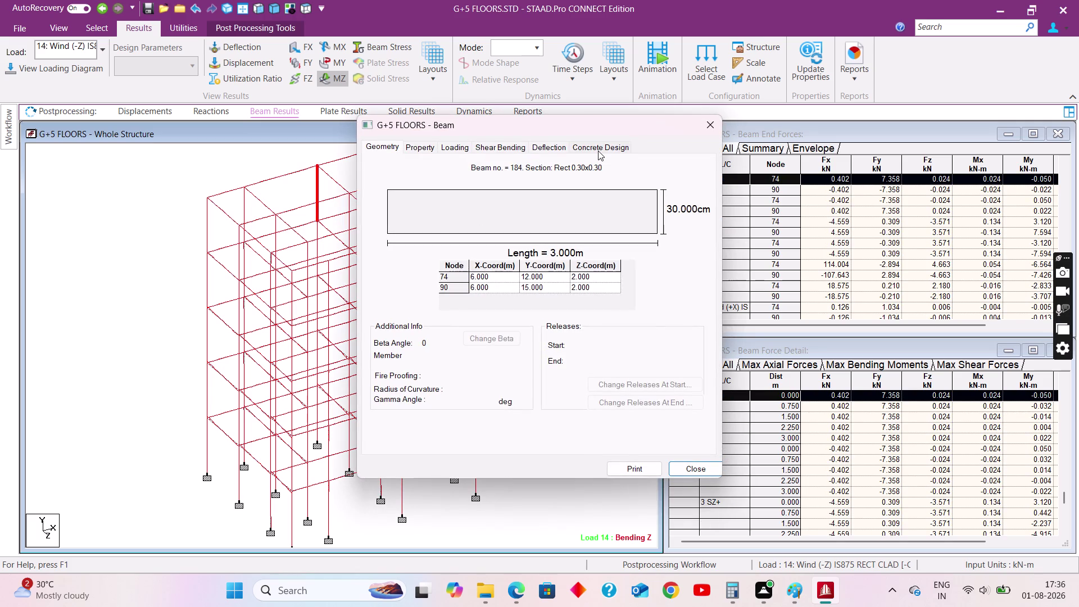
click(598, 150)
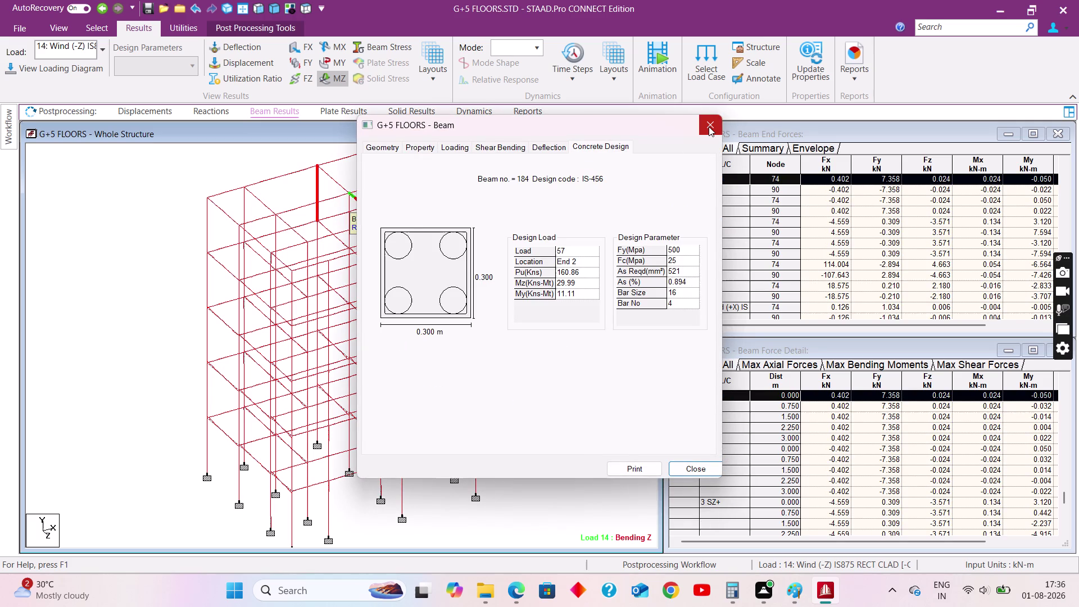
click(709, 126)
click(547, 314)
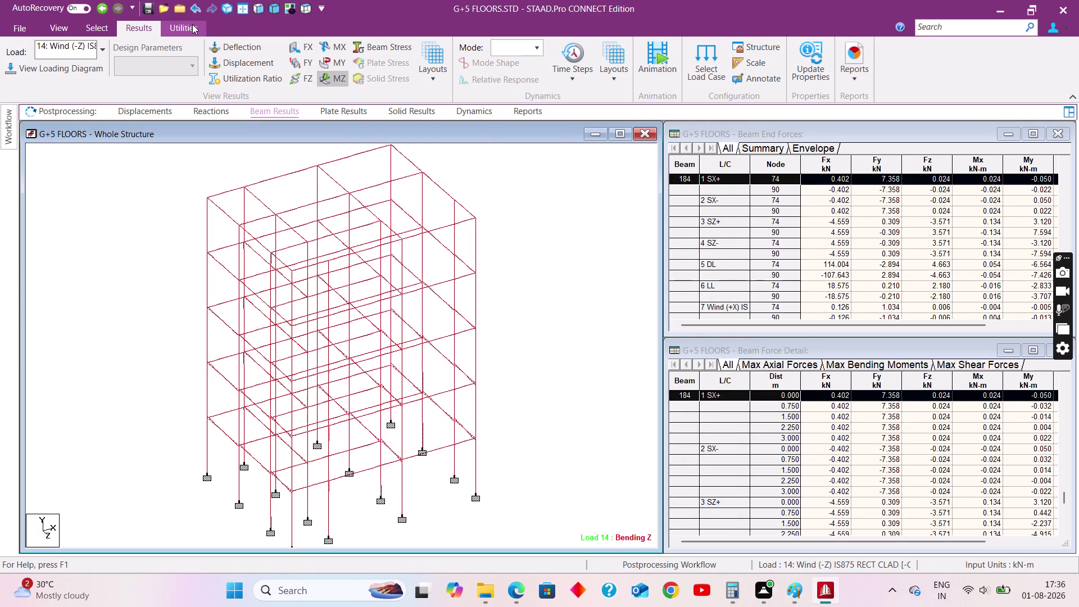
click(1, 137)
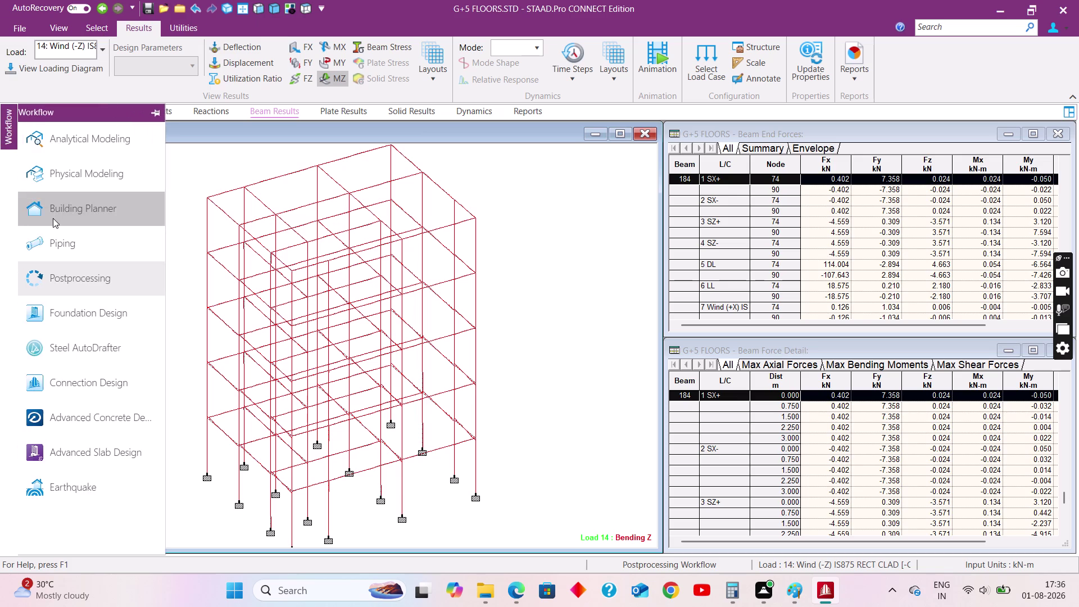
Return to Analytical Modeling and rerun the analysis: 0 errors, 4 warnings, 8 notes.
click(90, 138)
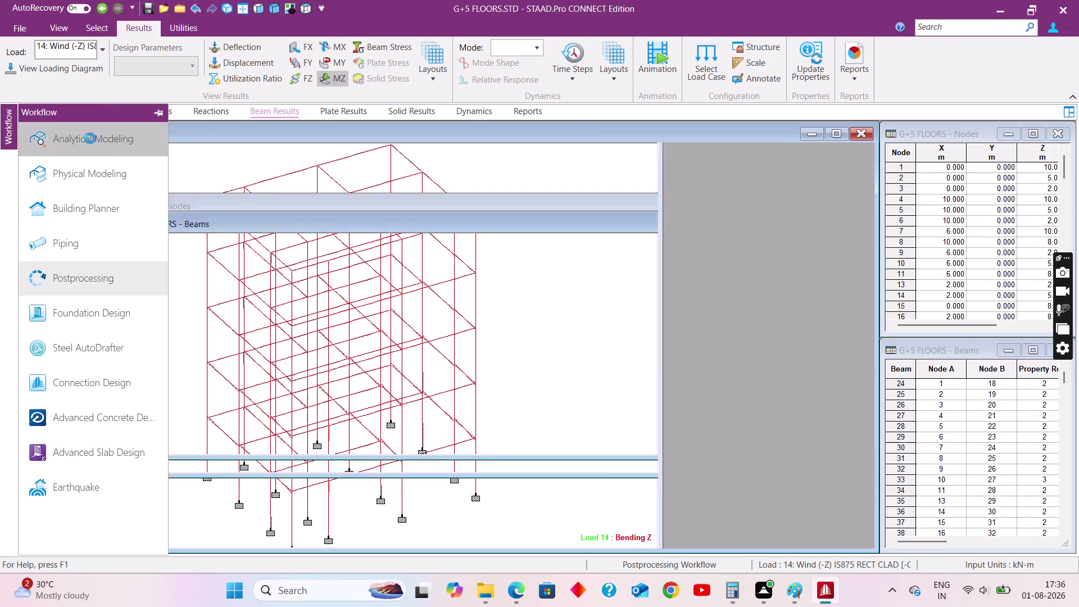
click(401, 23)
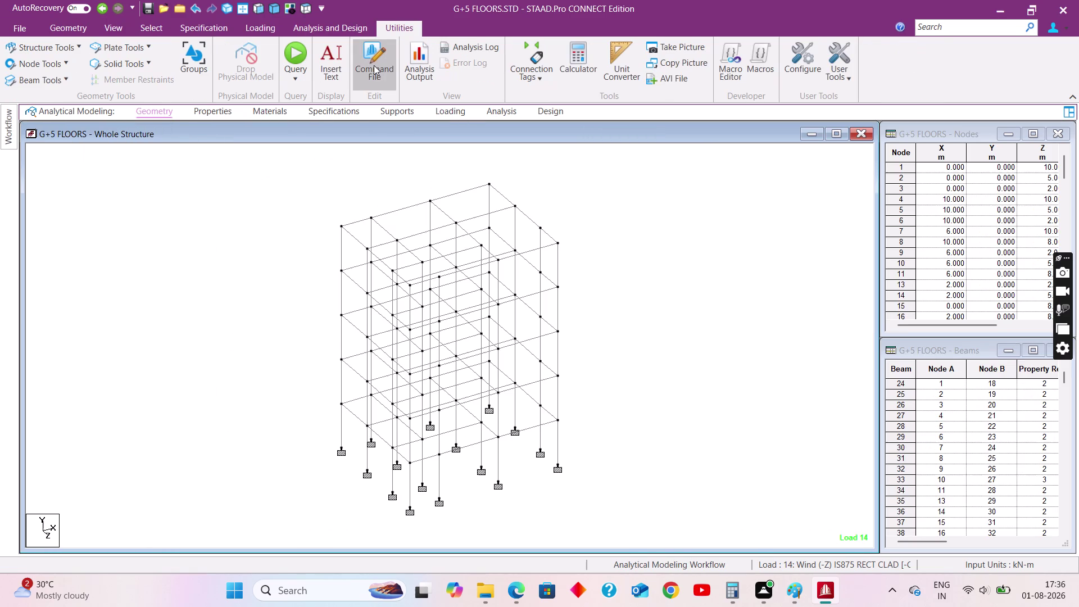
click(328, 28)
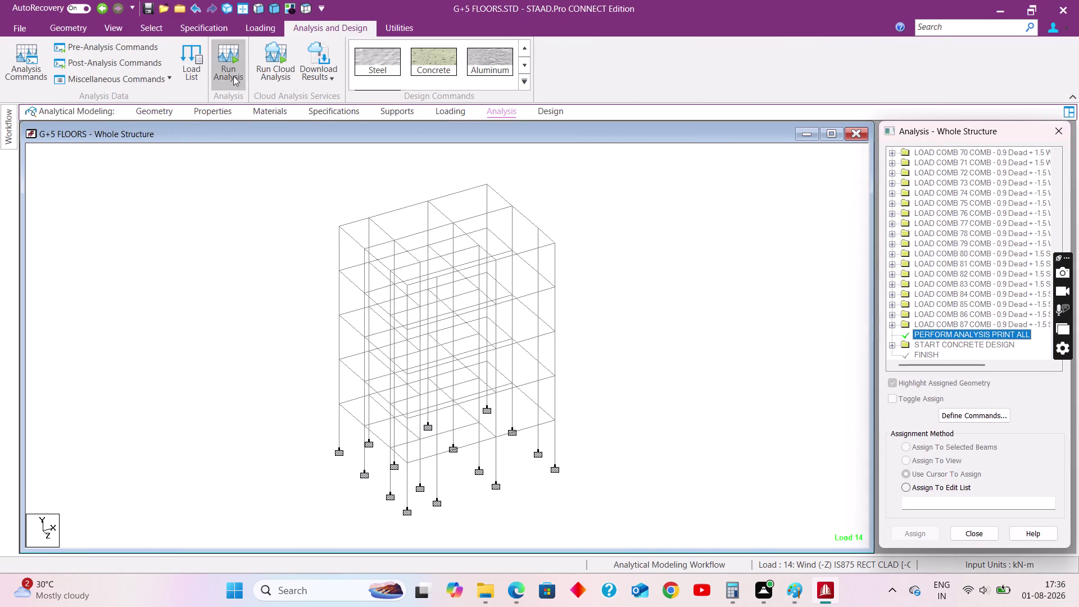
click(234, 76)
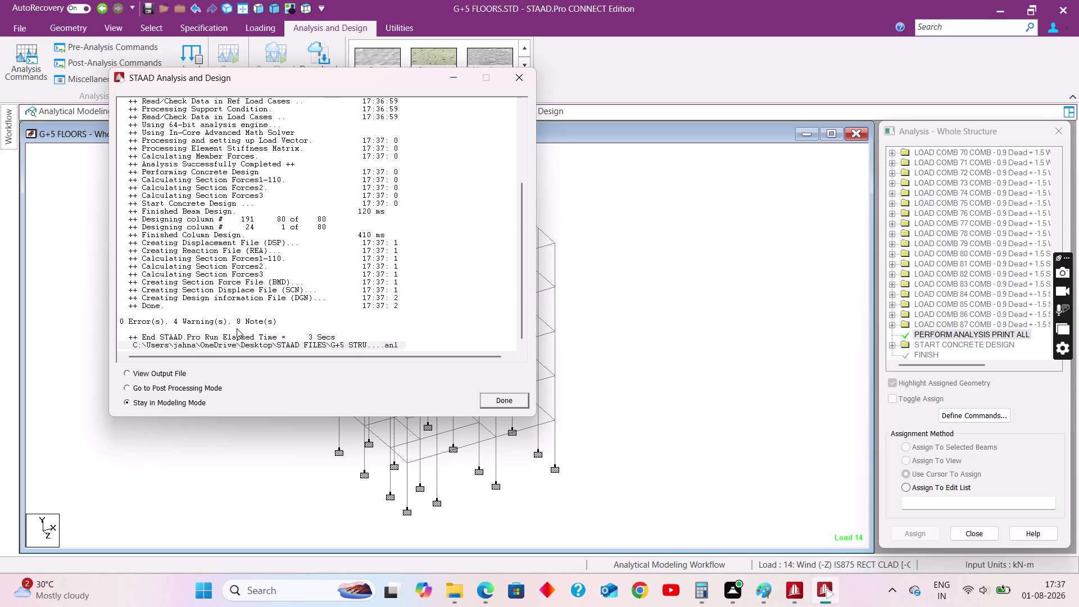
Open the G+5 FLOORS.anl output in the Viewer and show its error list.
click(156, 365)
click(157, 372)
click(506, 397)
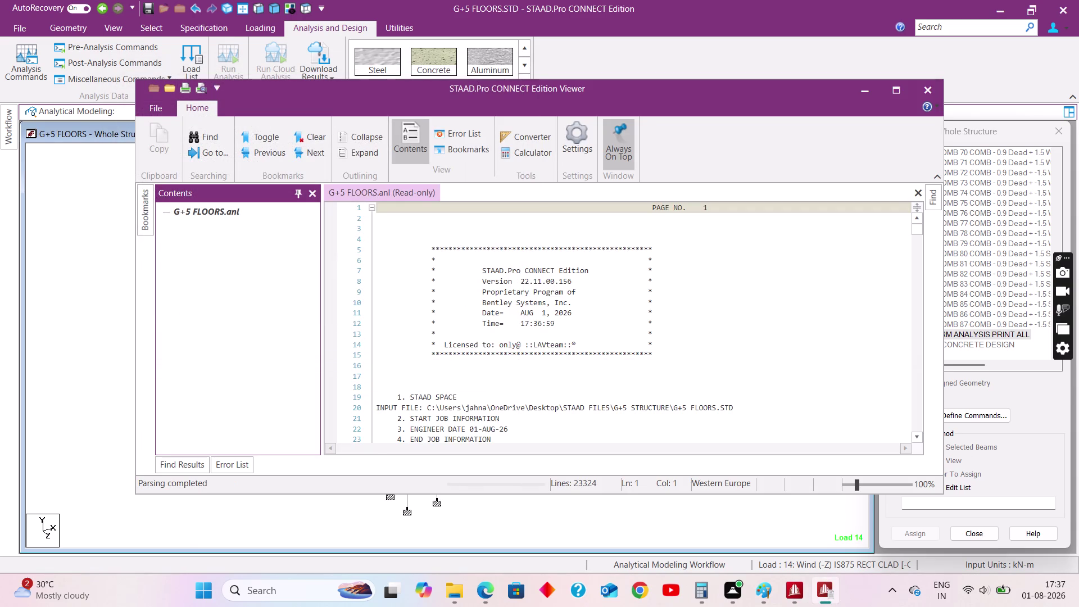
click(162, 108)
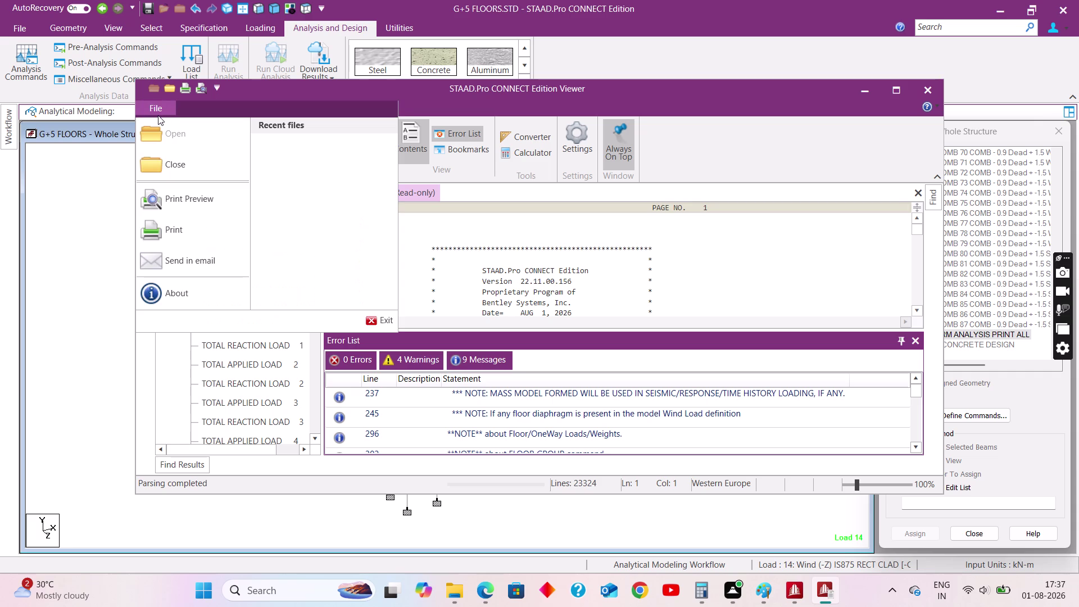
click(198, 229)
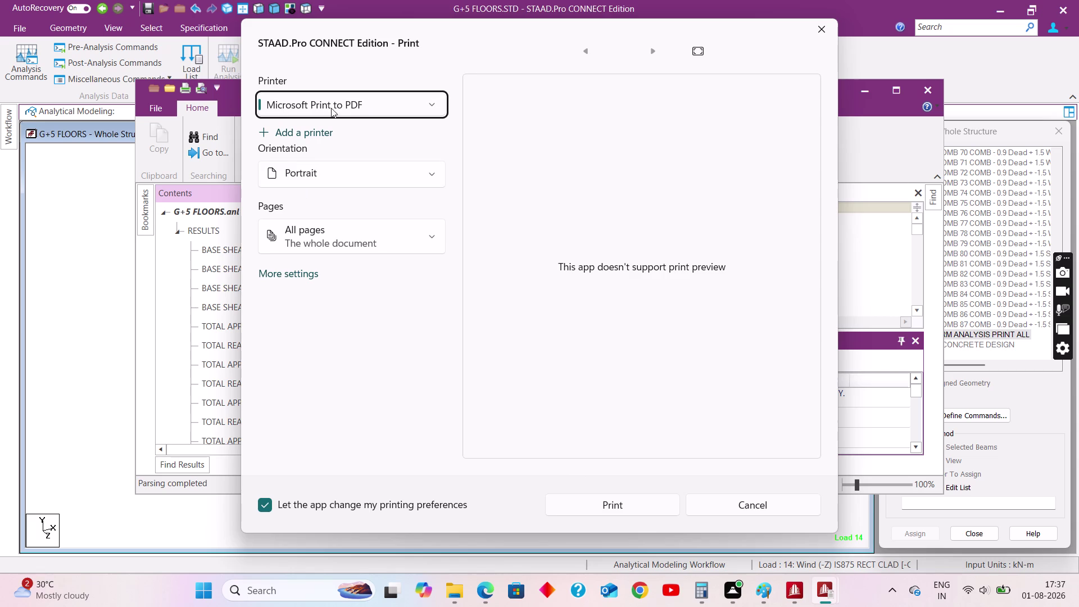
Print the output with Microsoft Print to PDF, saving into the STAAD FILES folder.
click(618, 508)
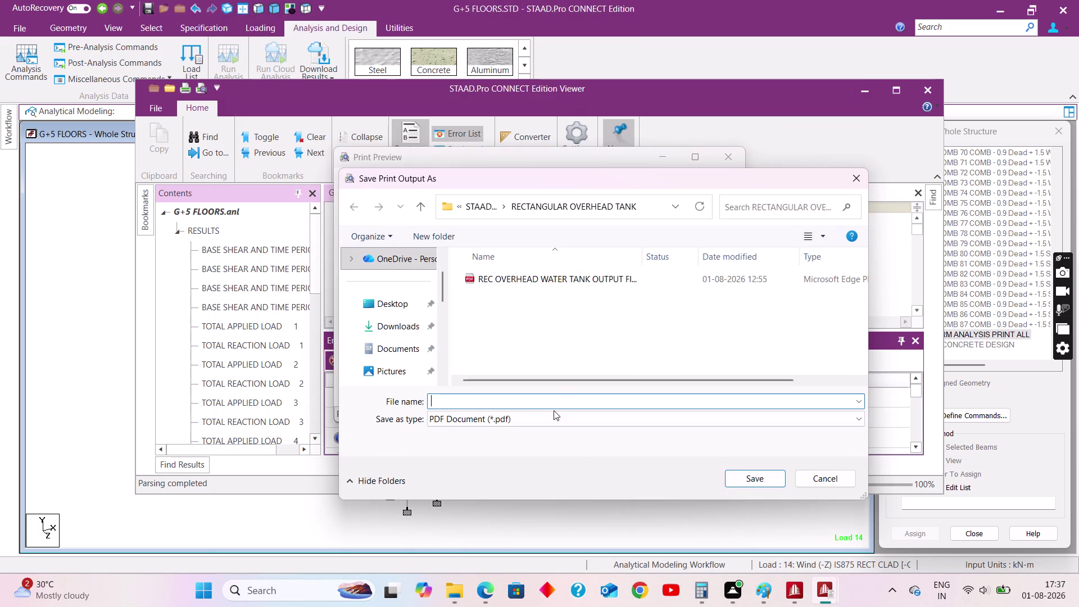
click(488, 205)
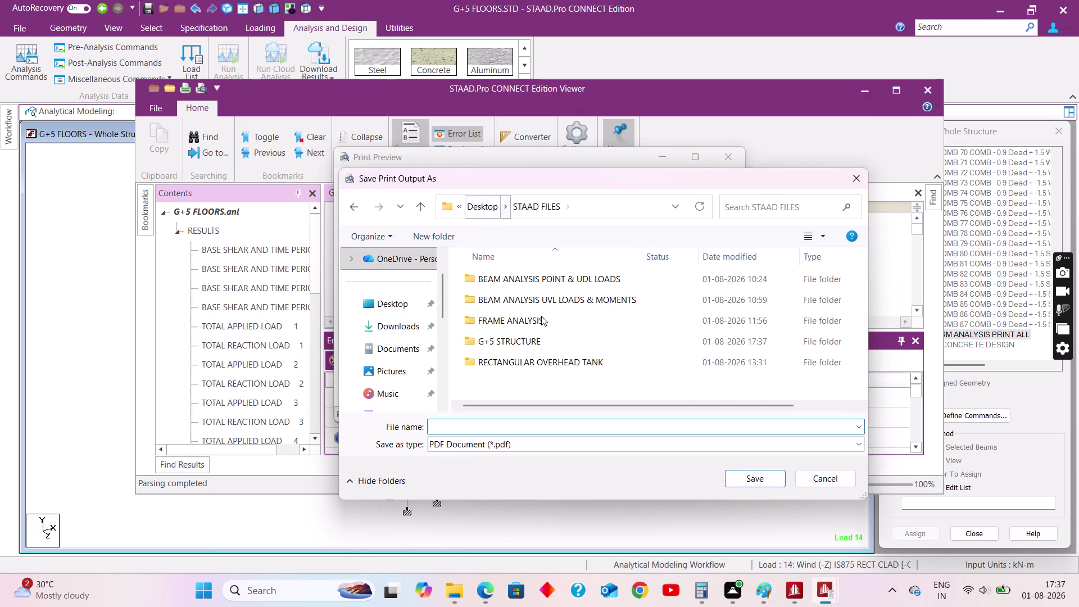
Name the PDF 'G+5 FLOORS OUTPUT FILE' and save it inside G+5 STRUCTURE.
double_click(557, 338)
click(479, 399)
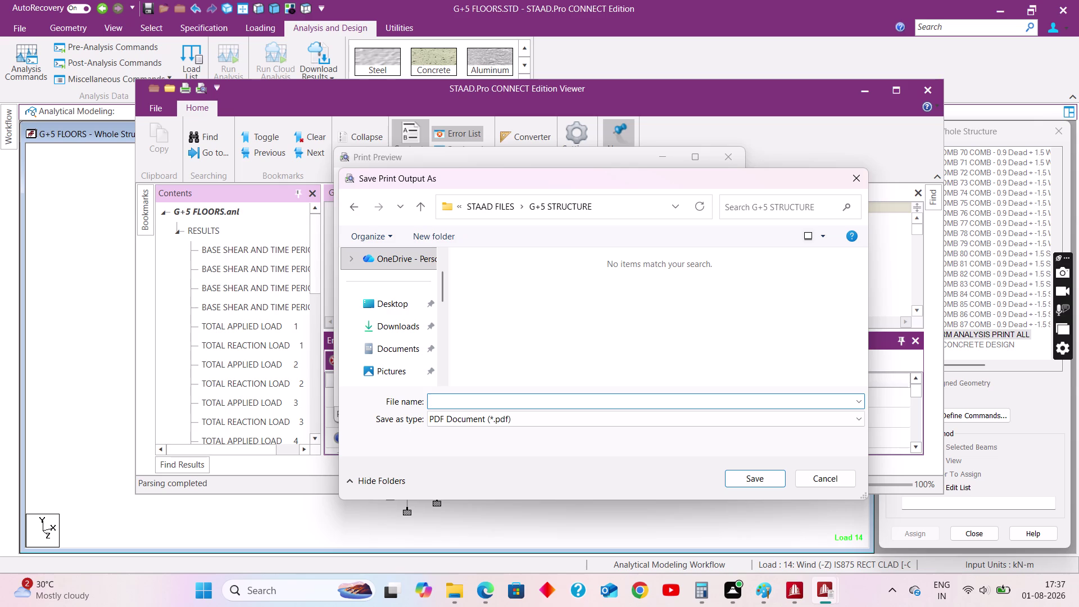
text(G+)
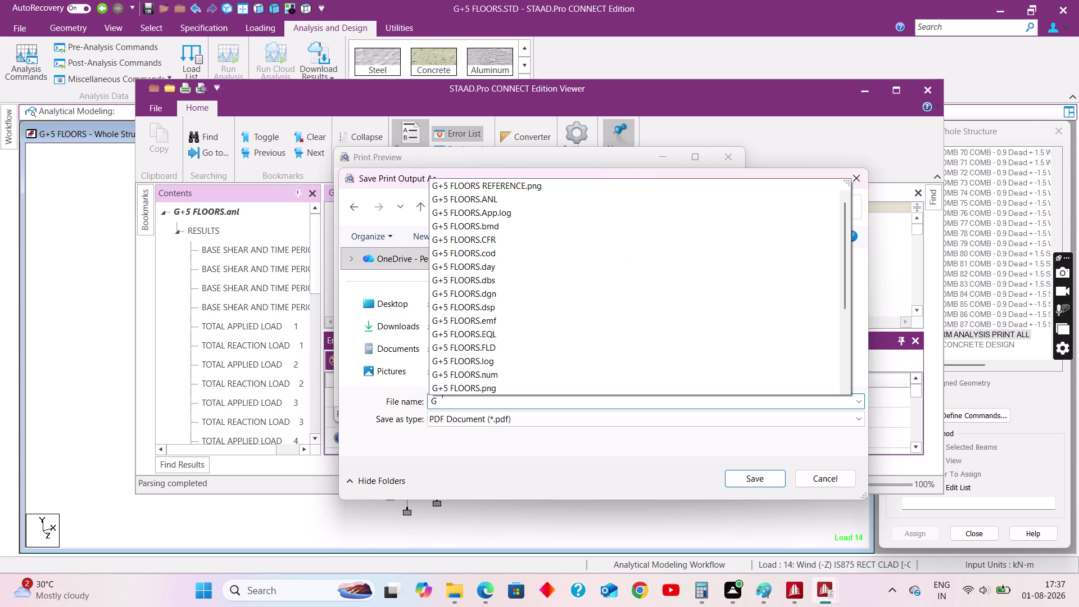
text(5)
key(space)
text(FLOORS)
key(space)
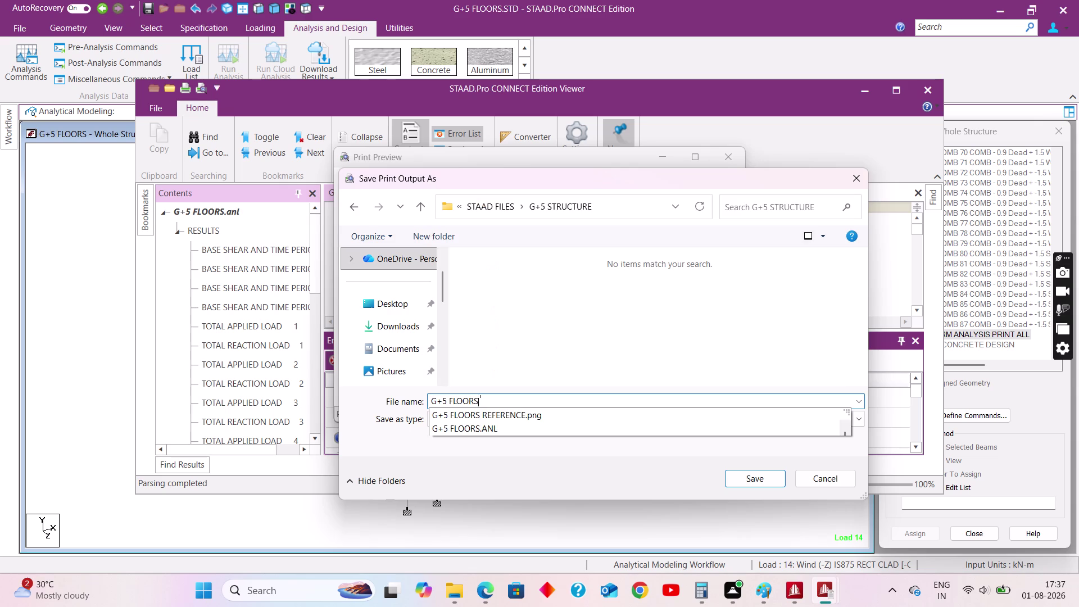
text(OUT)
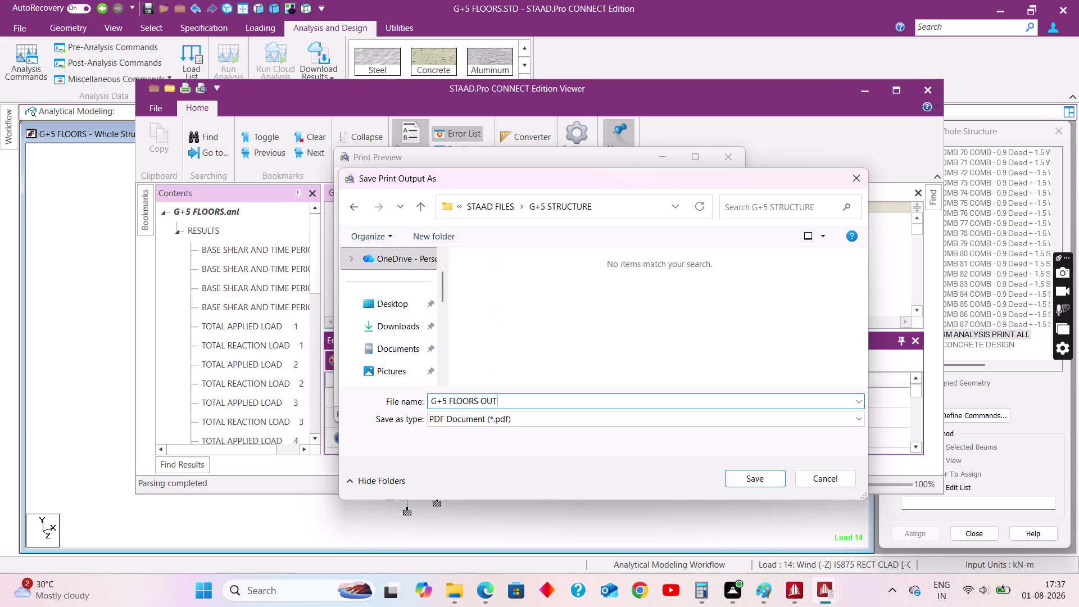
text(PU)
text(T FILE)
click(750, 480)
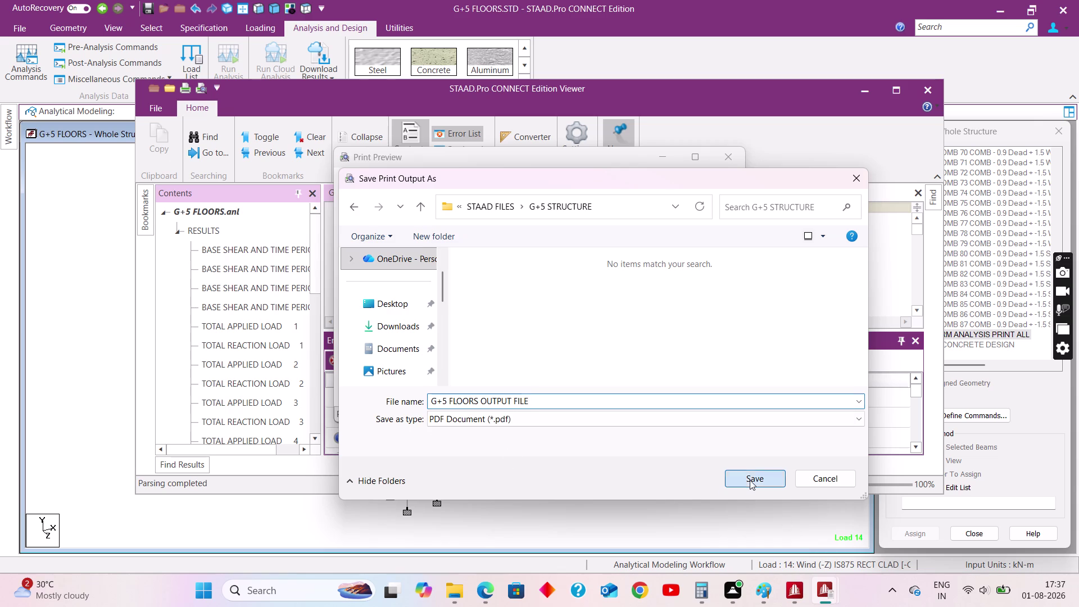